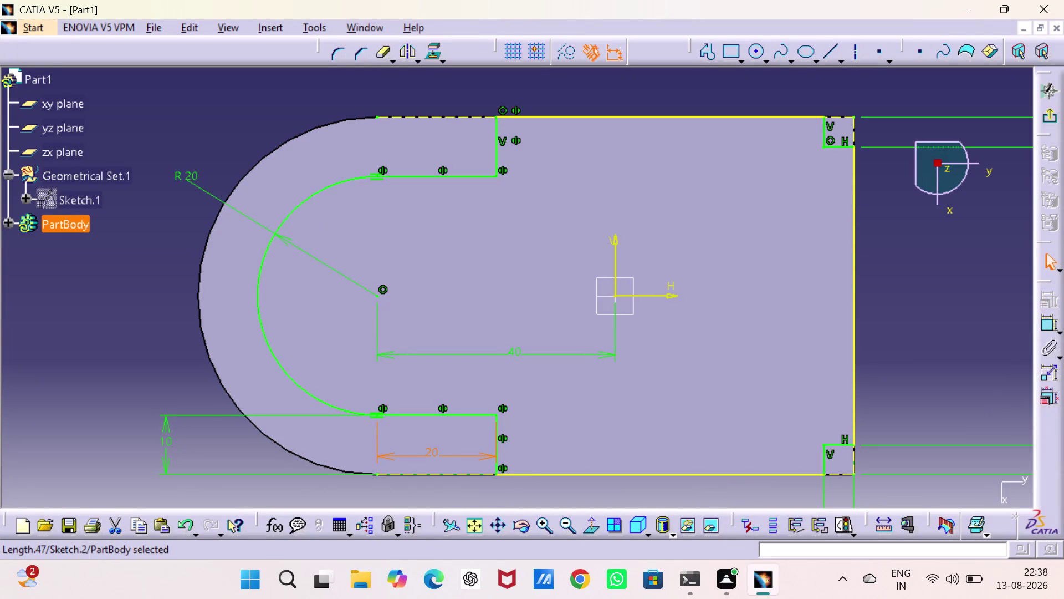
Cancel the unfinished sketch dimension and exit the Sketcher.
click(1051, 322)
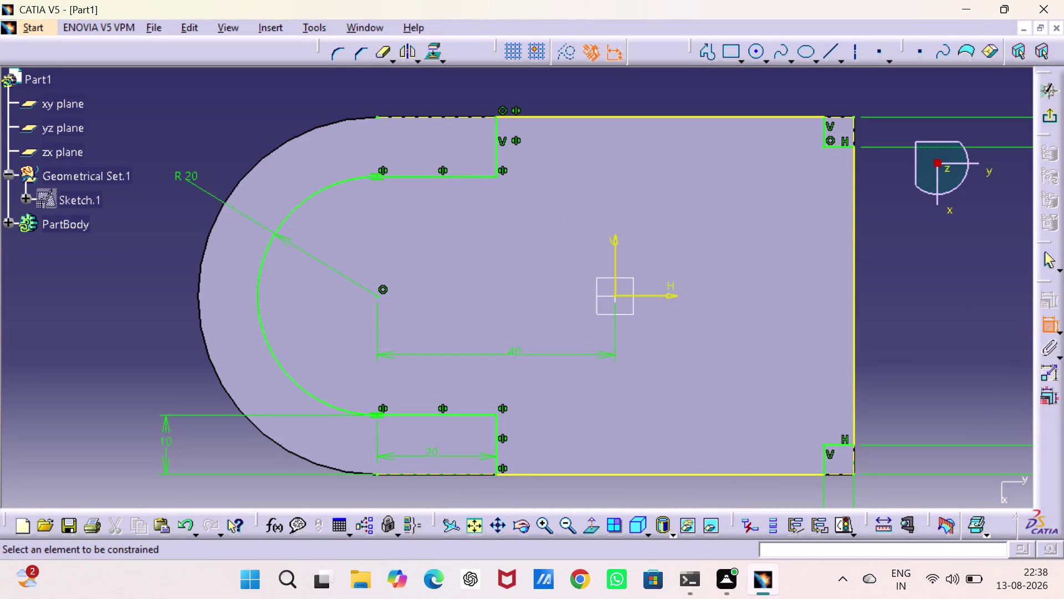
click(457, 176)
key(Escape)
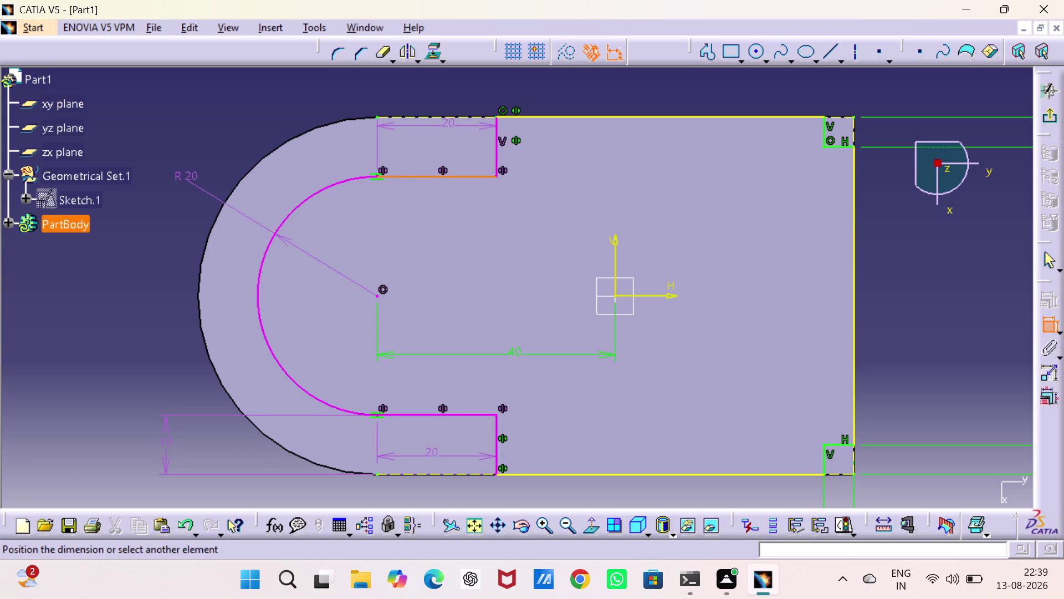
key(Escape)
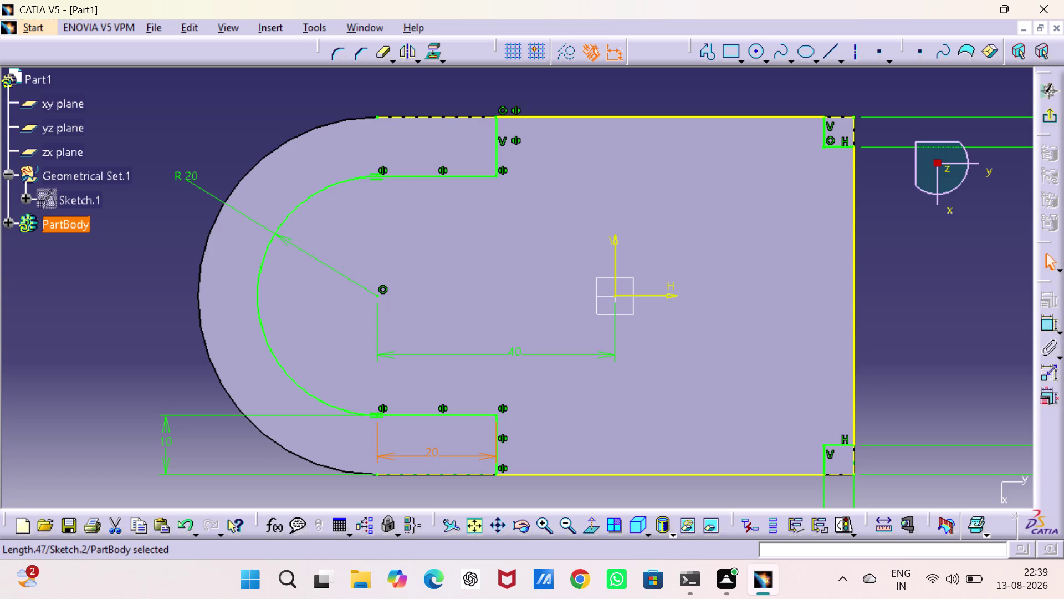
click(1053, 118)
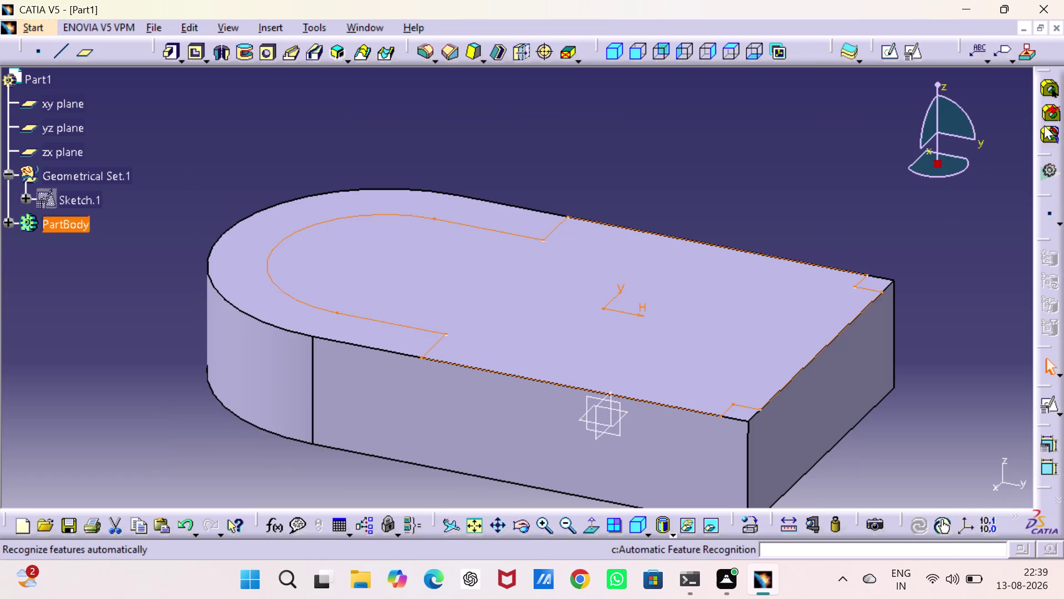
Pad Sketch.2 to a length of 25 mm.
click(166, 54)
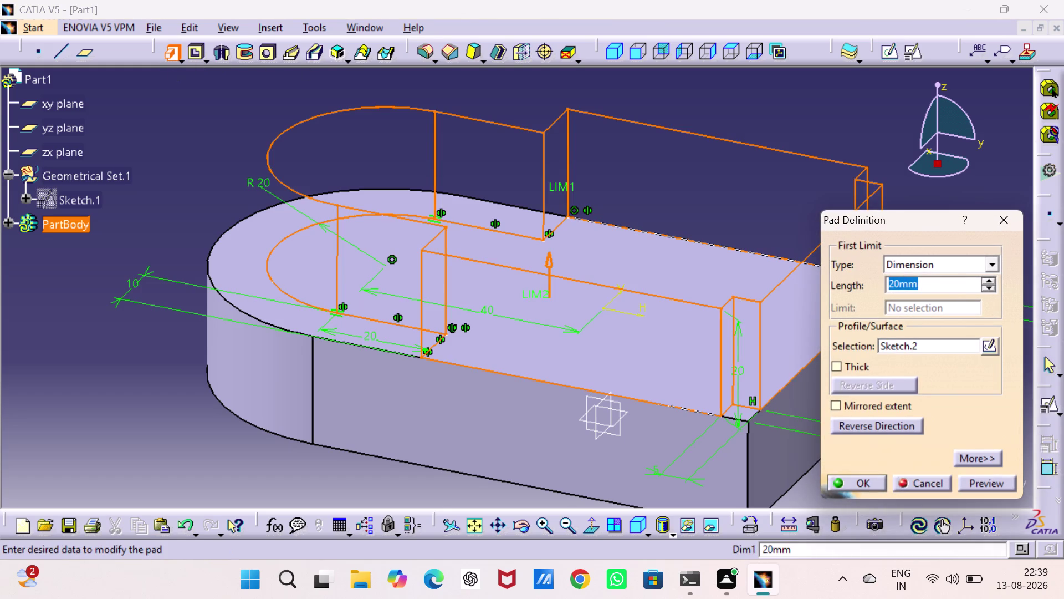
triple_click(989, 281)
double_click(989, 281)
double_click(989, 281)
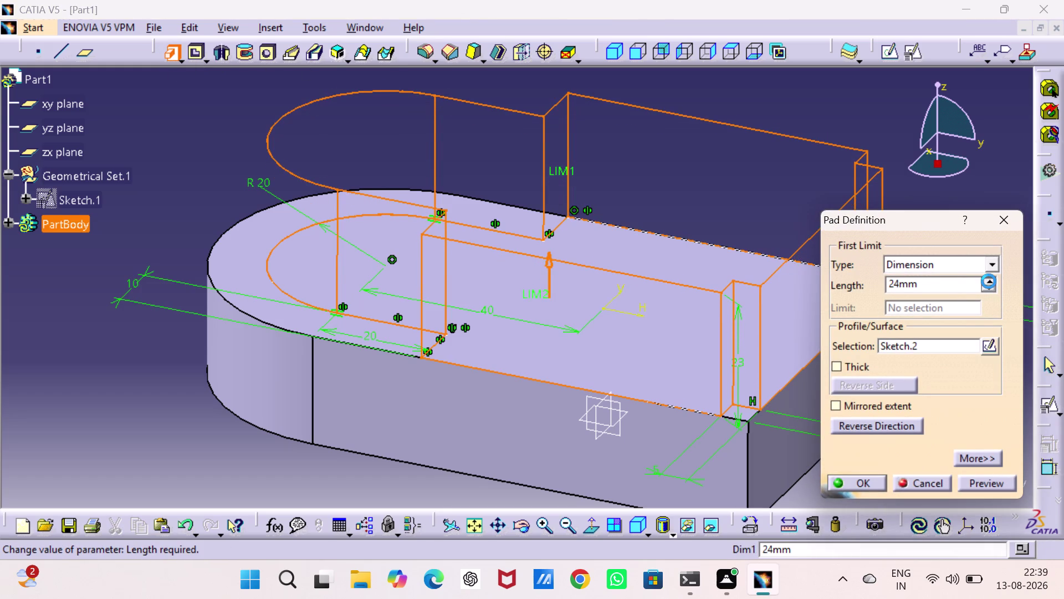
click(988, 281)
click(989, 281)
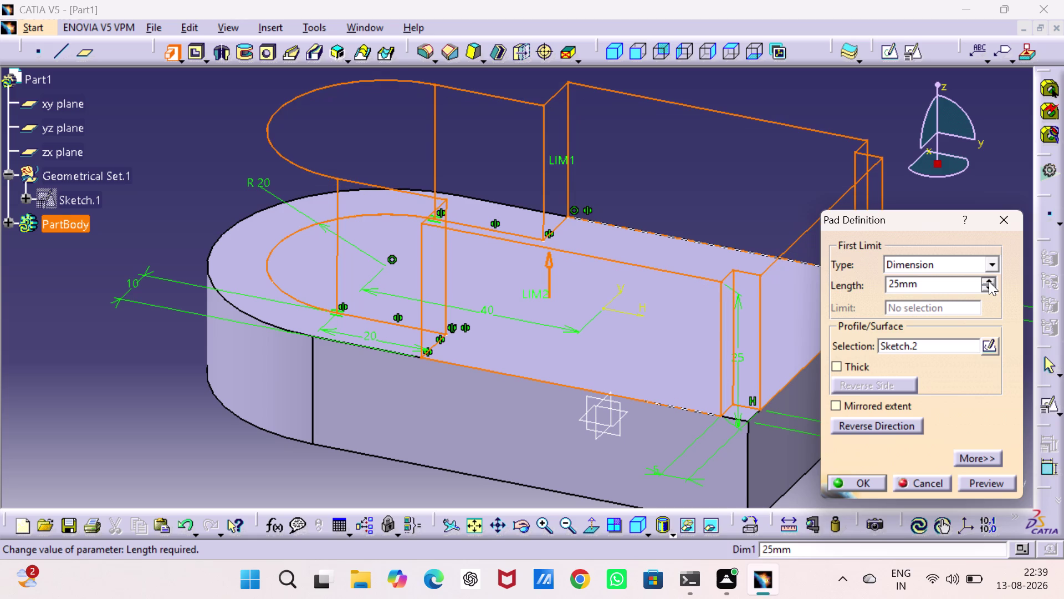
click(871, 481)
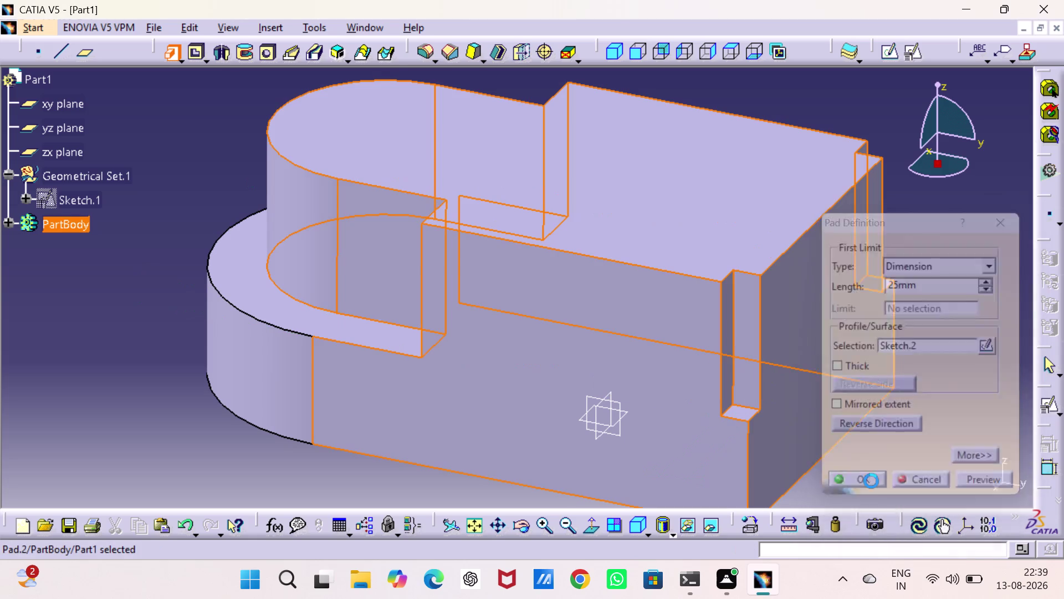
click(952, 258)
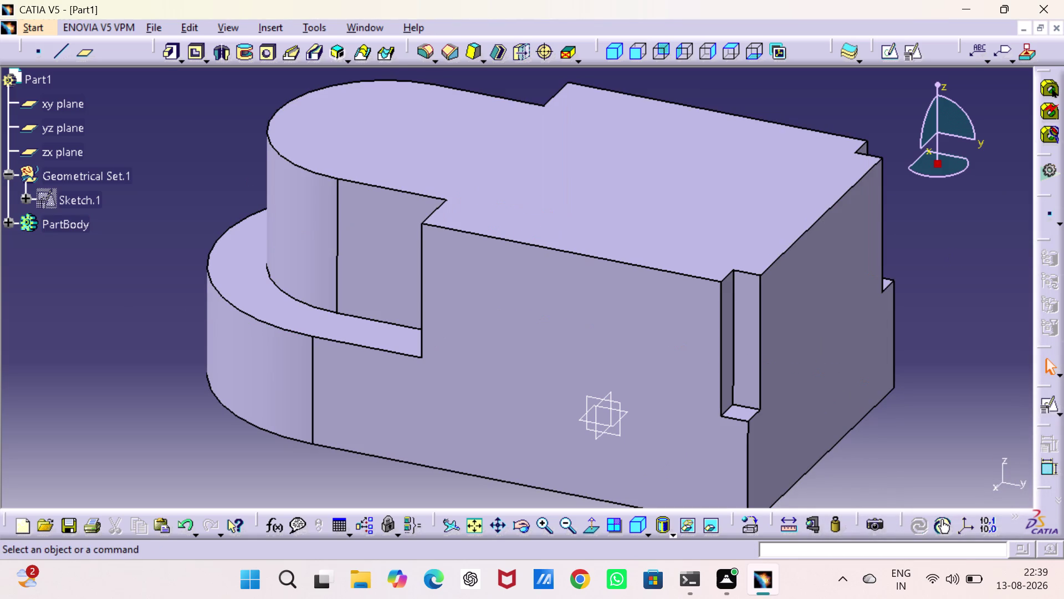
click(760, 202)
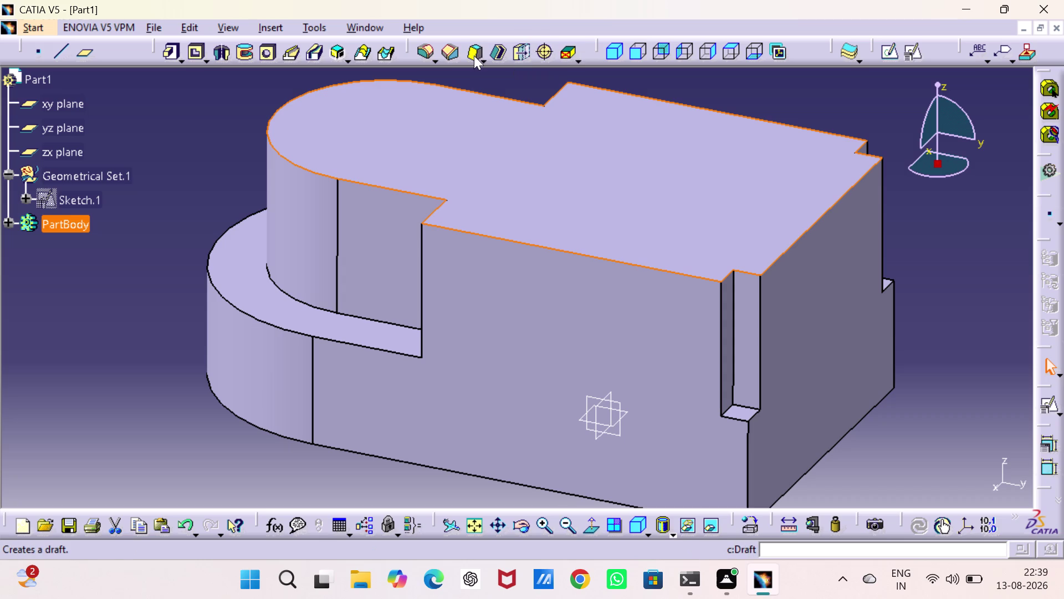
Start a positioned sketch on the step's top face with Reverse V and Swap ticked.
click(908, 52)
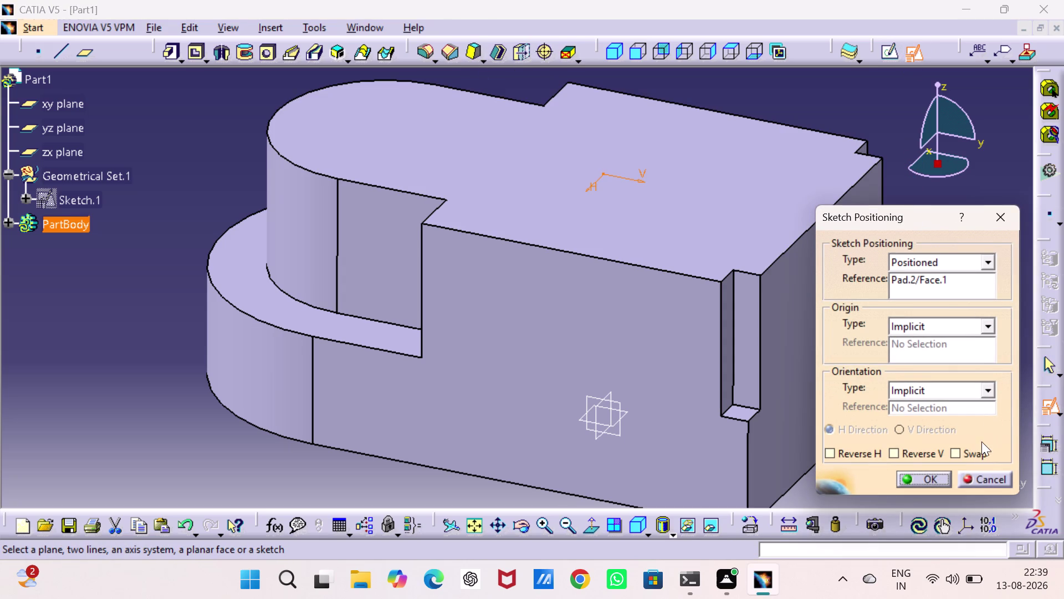
click(972, 450)
click(888, 452)
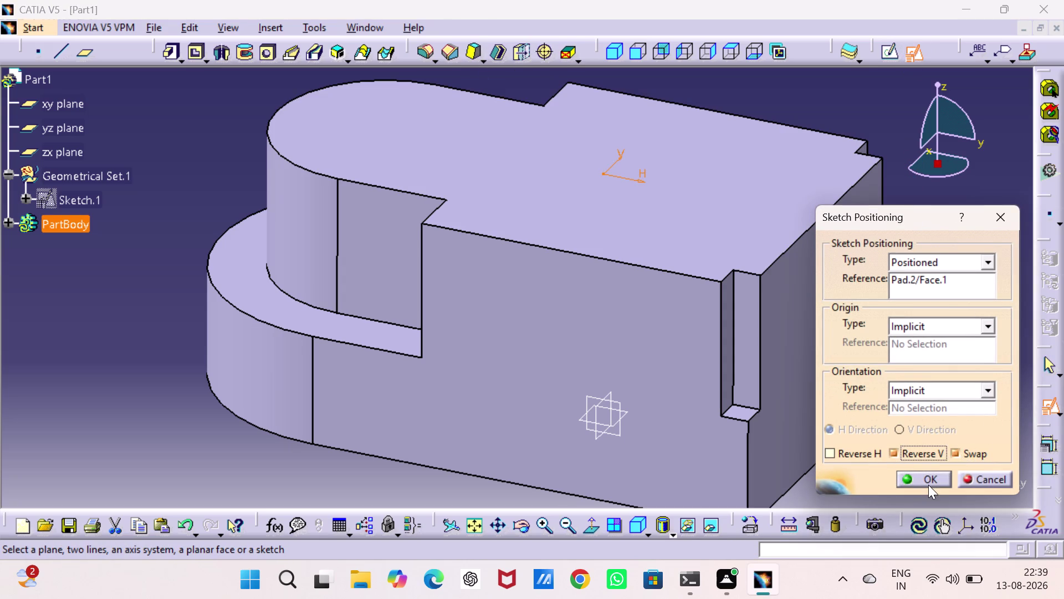
click(928, 482)
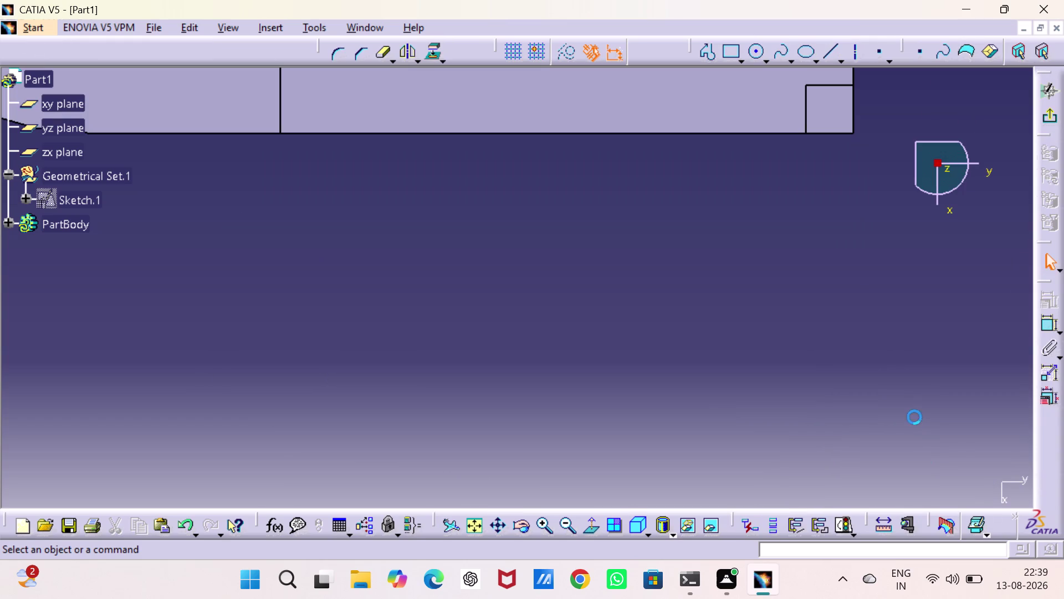
Pan and zoom out until the whole face outline is framed.
middle_drag(649, 275, 698, 462)
middle_drag(623, 309, 623, 381)
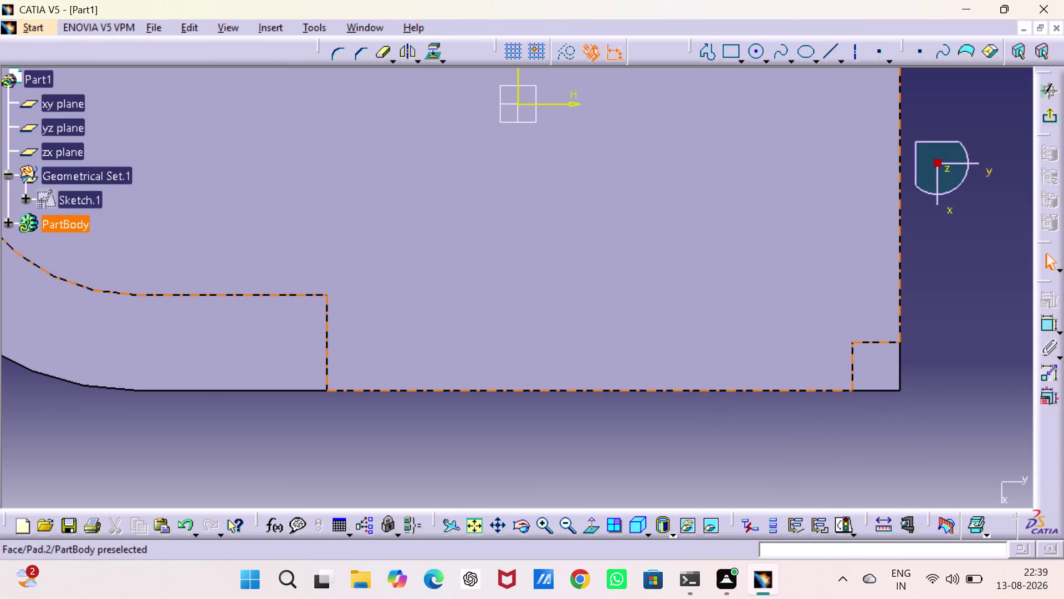
click(570, 525)
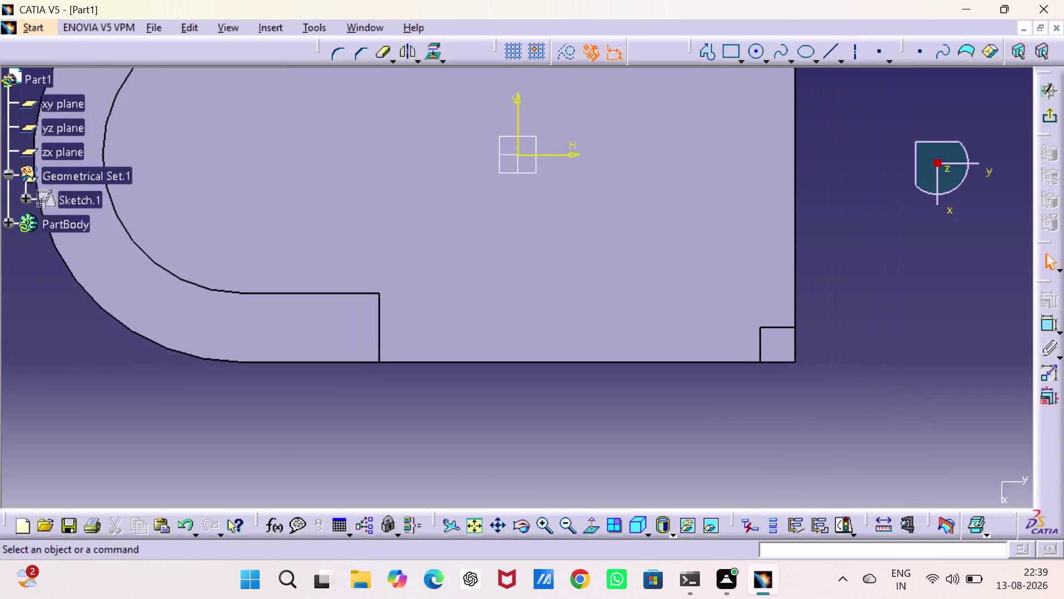
middle_drag(621, 263, 630, 388)
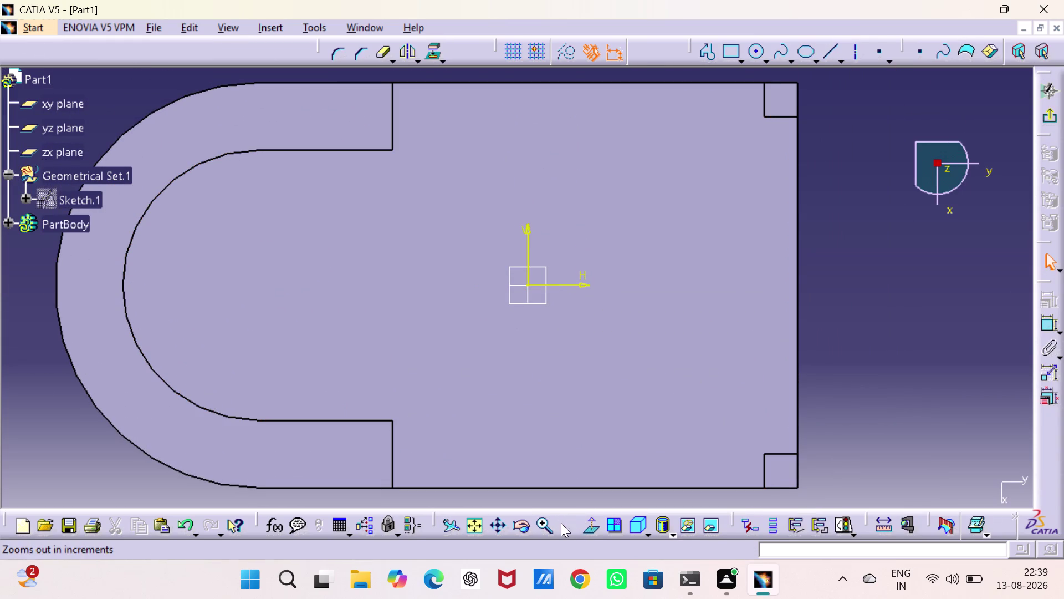
click(561, 523)
click(838, 287)
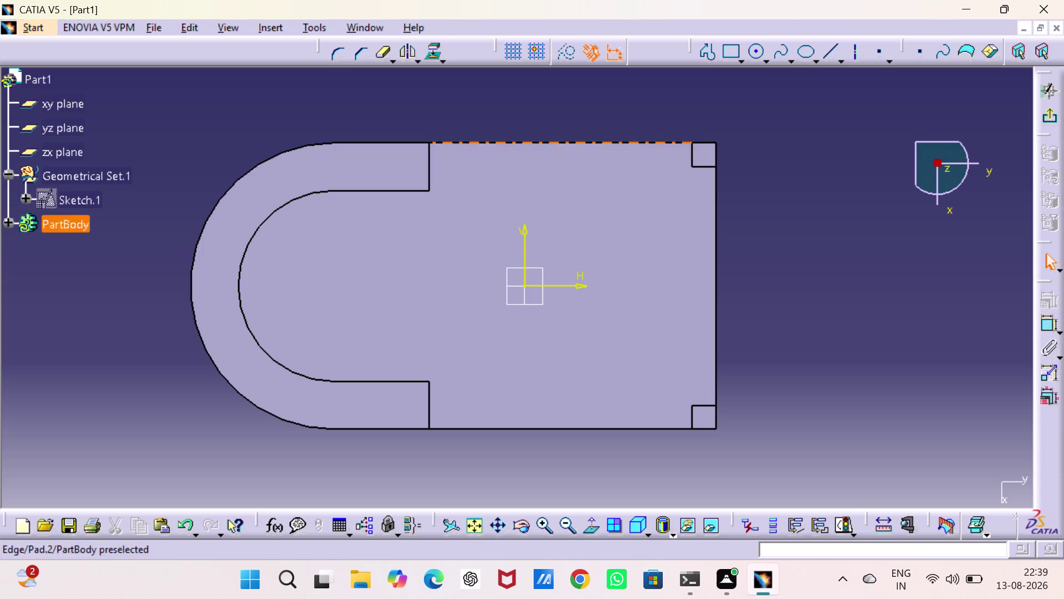
click(754, 47)
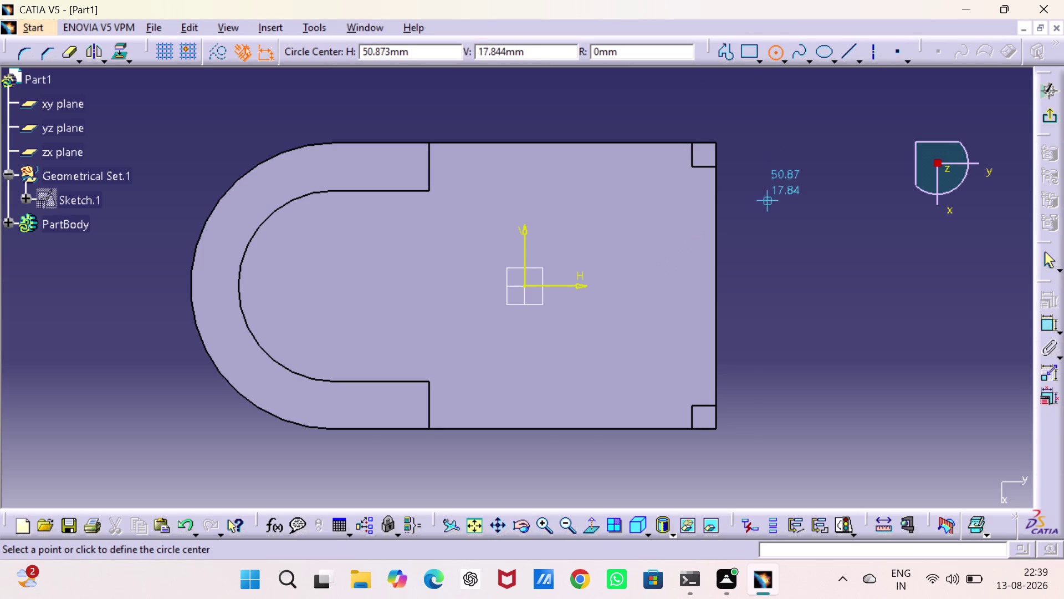
Draw one circle near the right end and another inside the U-shaped region.
click(643, 214)
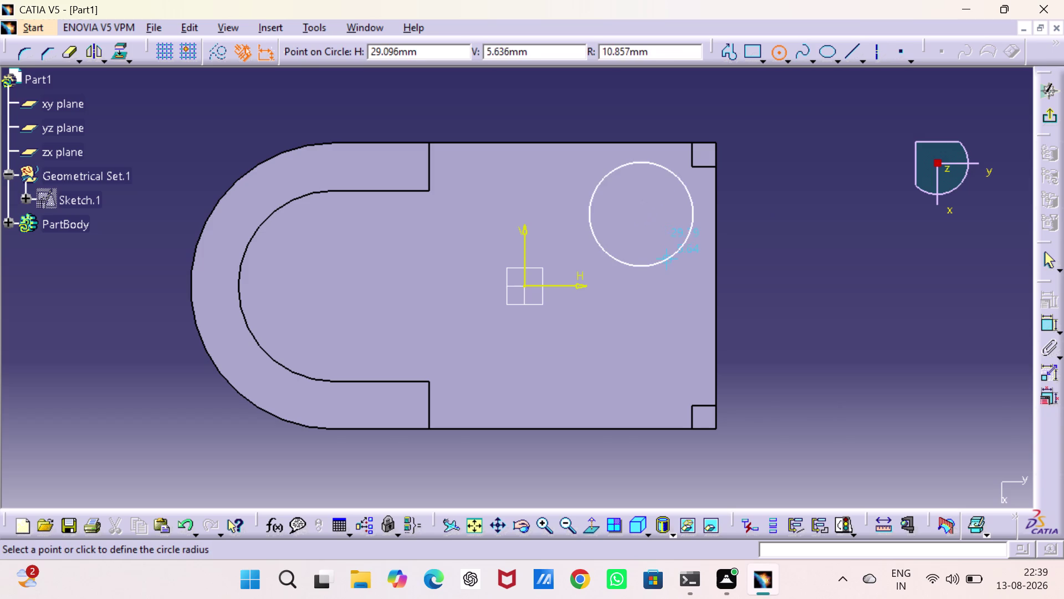
click(656, 244)
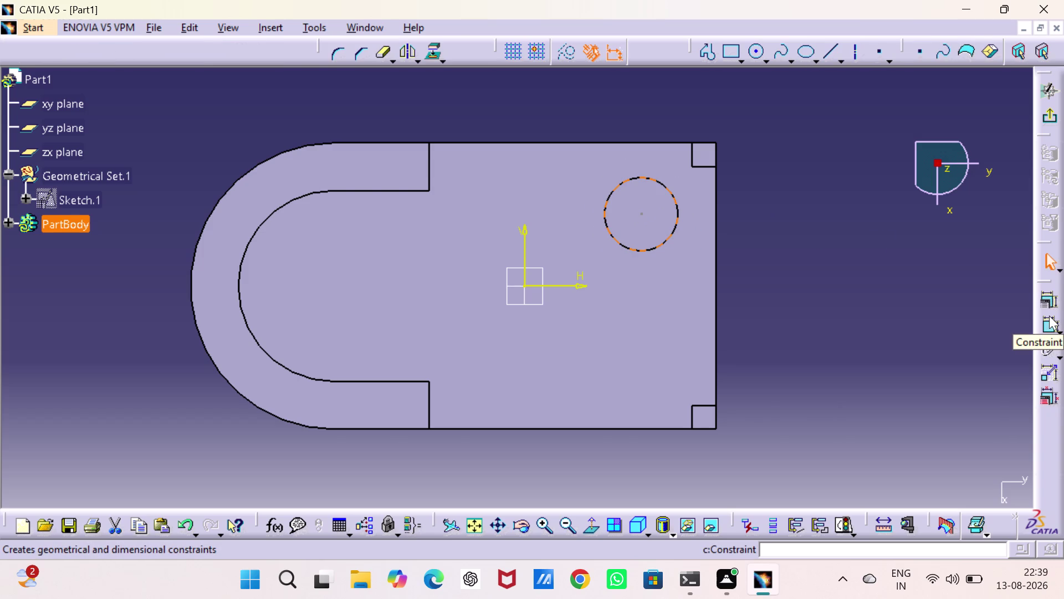
click(756, 51)
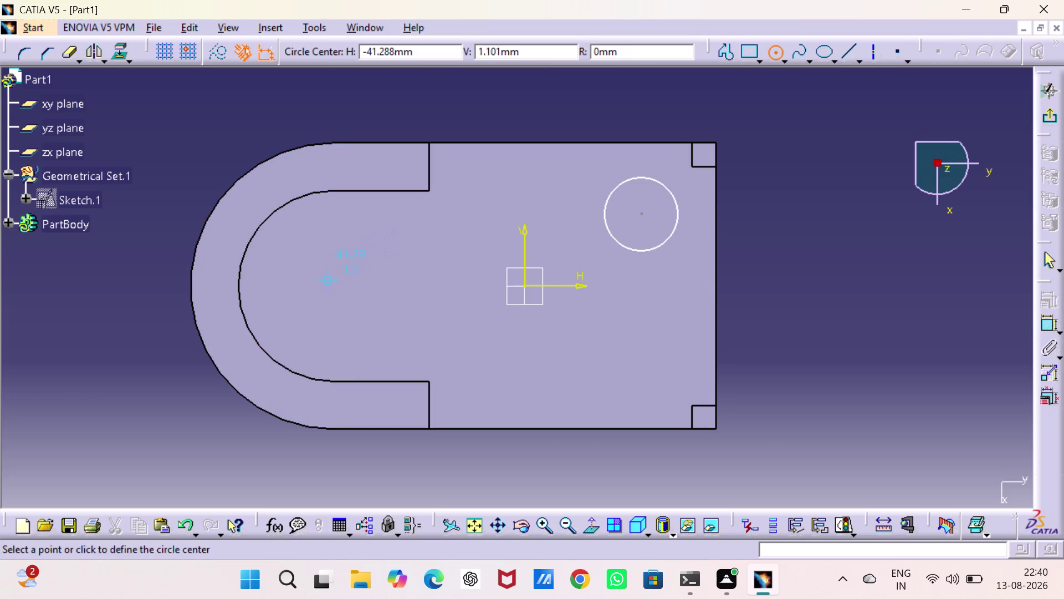
click(331, 286)
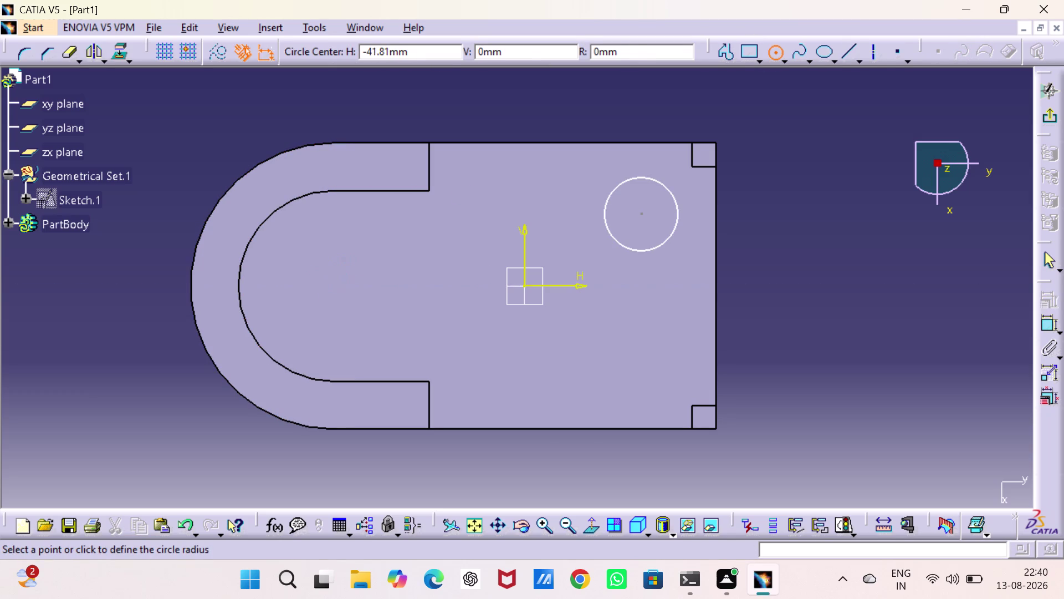
click(348, 328)
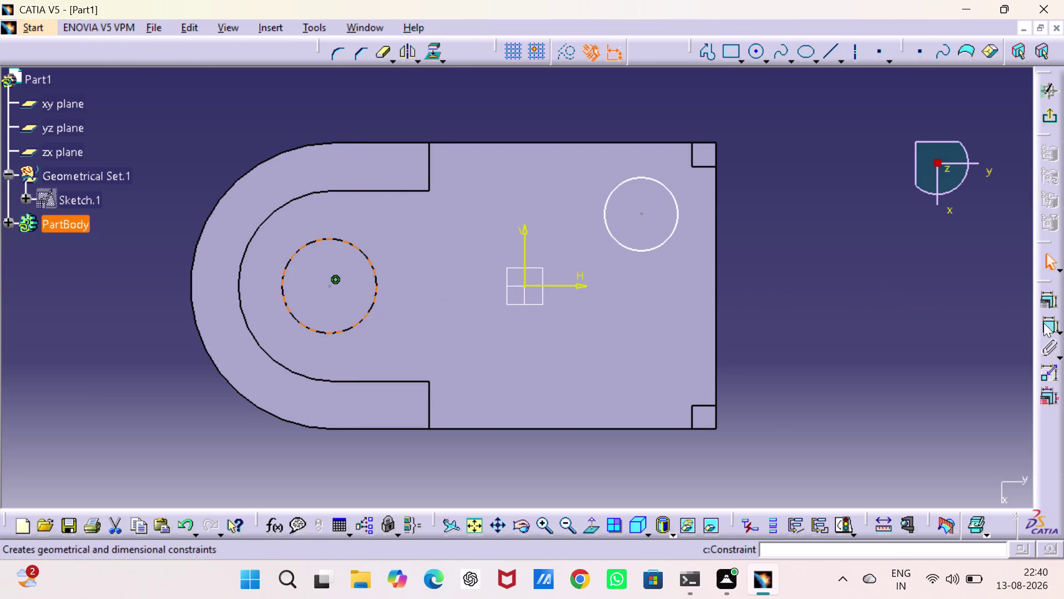
Give the circle in the curved region a 20 mm diameter dimension.
double_click(1044, 323)
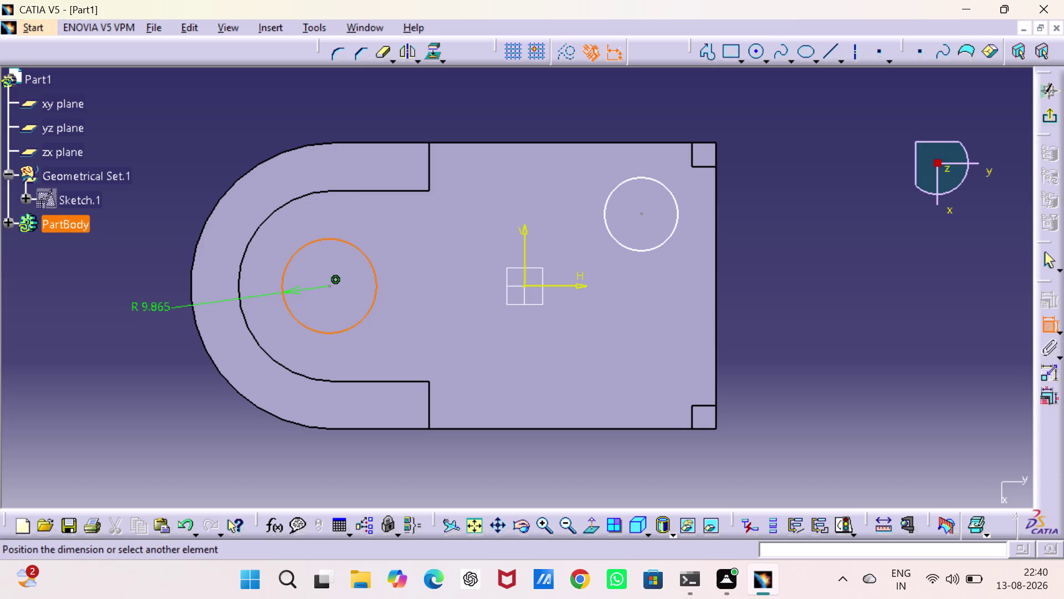
click(148, 309)
double_click(147, 305)
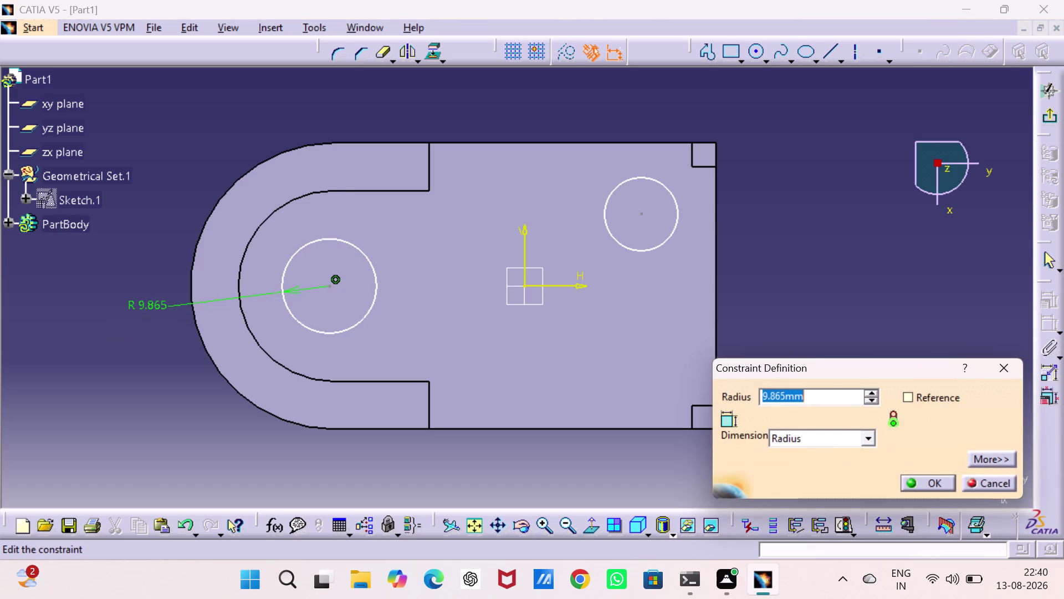
click(871, 431)
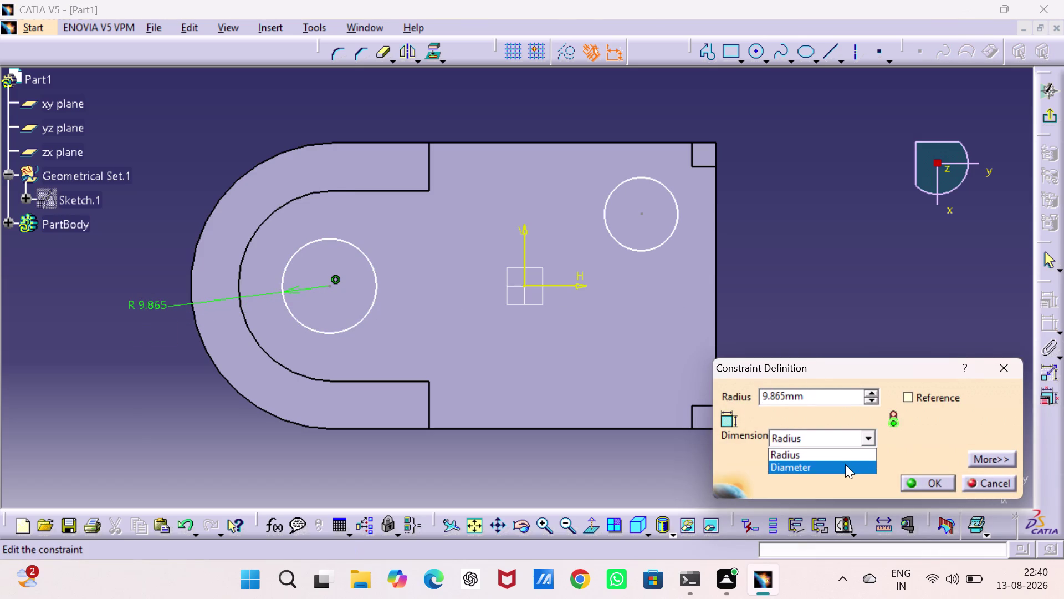
click(846, 464)
double_click(821, 394)
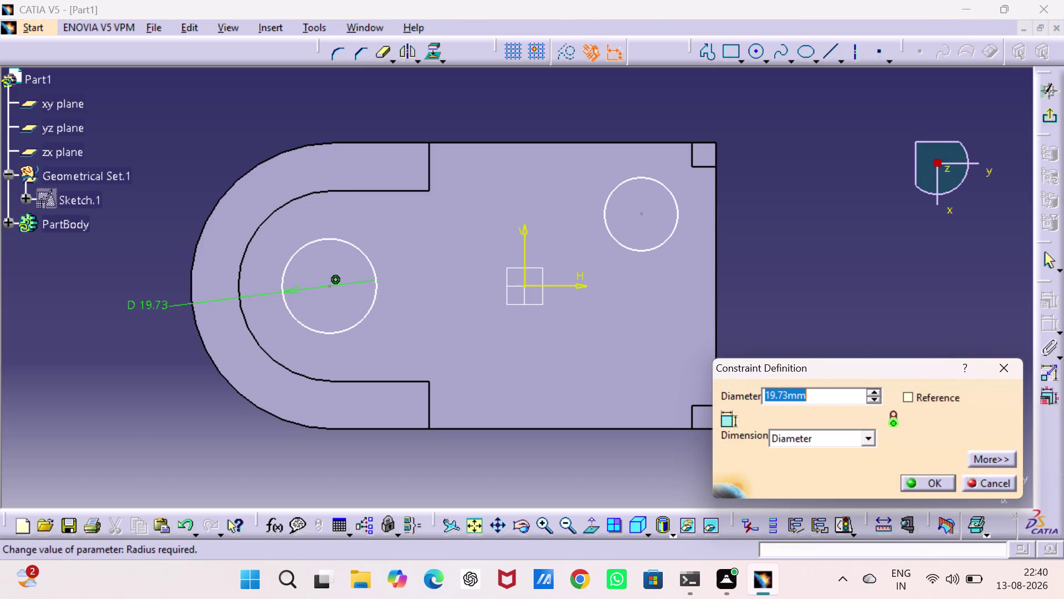
text(20)
key(Return)
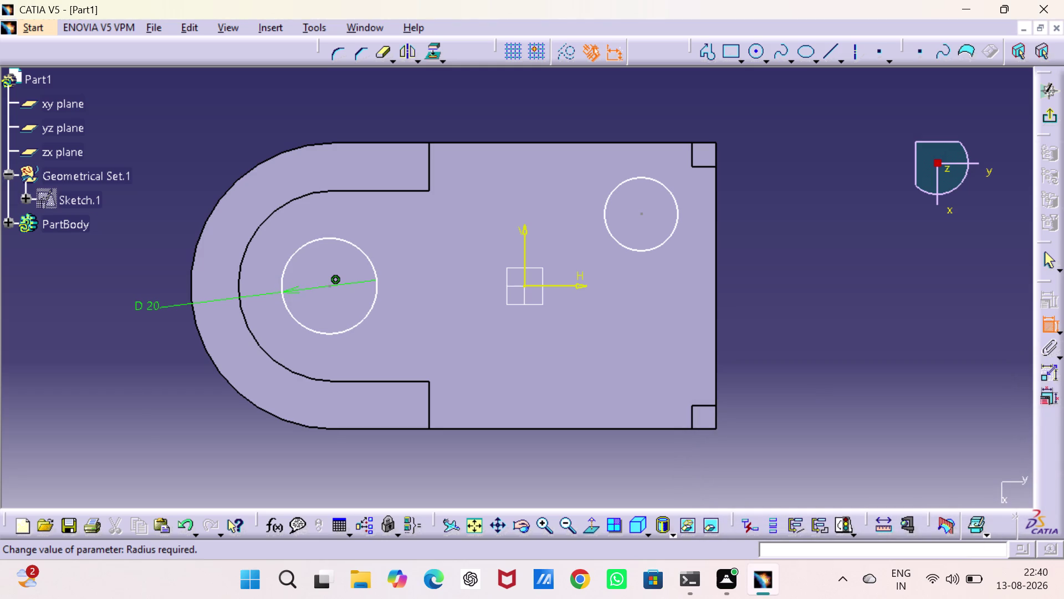
Set the right circle's diameter to 10 mm.
click(658, 247)
click(783, 194)
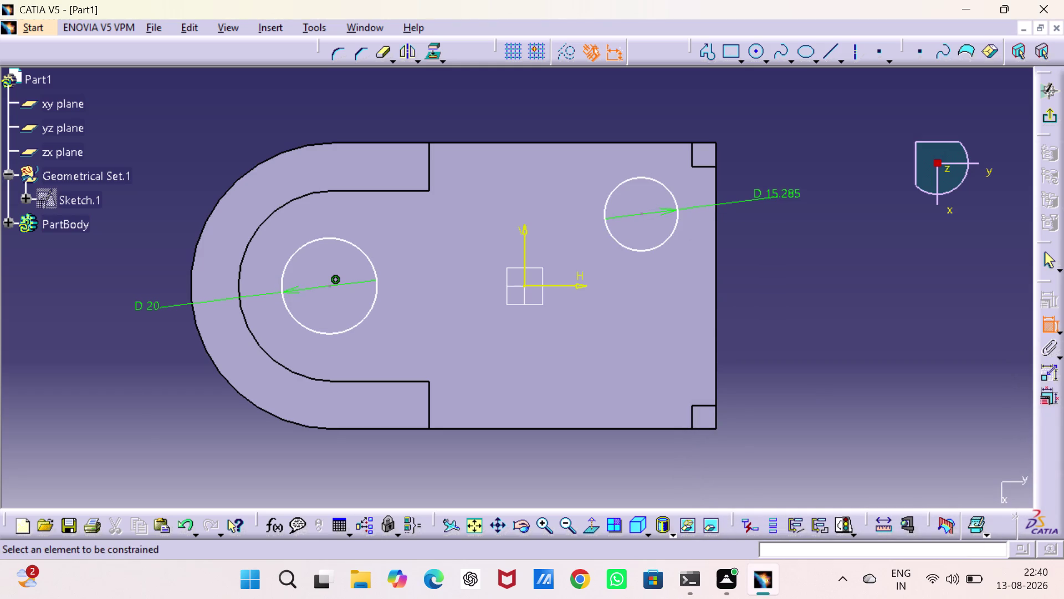
double_click(785, 191)
key(1)
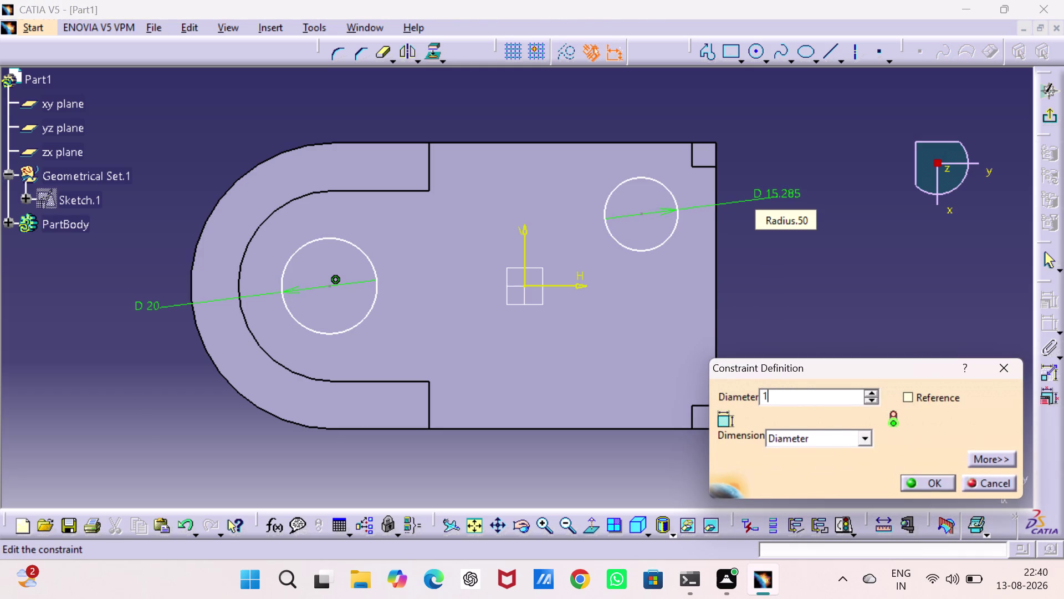
key(0)
key(Return)
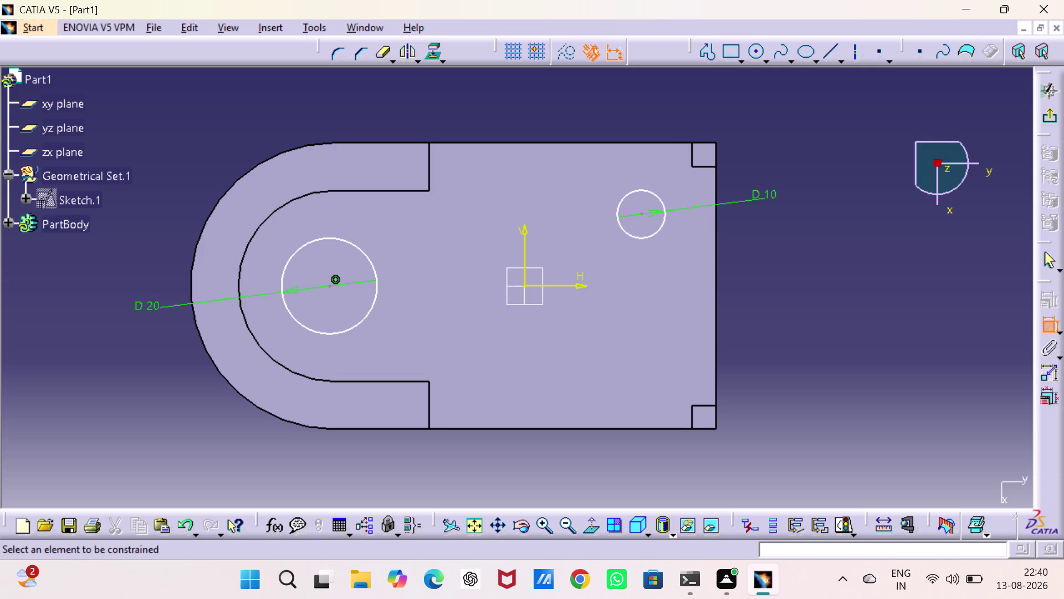
click(328, 285)
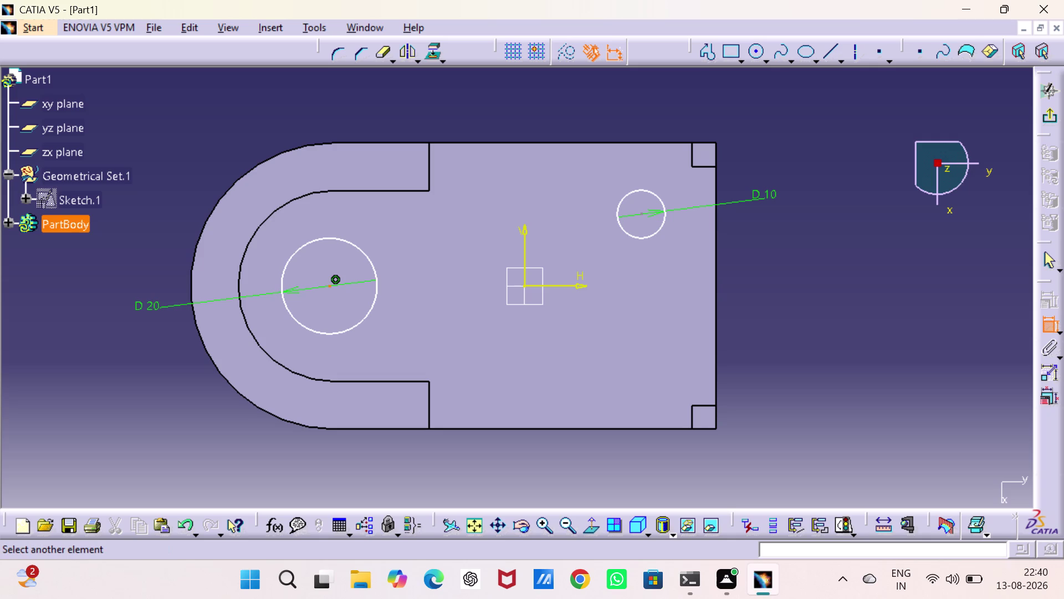
Dimension the large circle's centre 40 mm from the vertical axis.
click(524, 286)
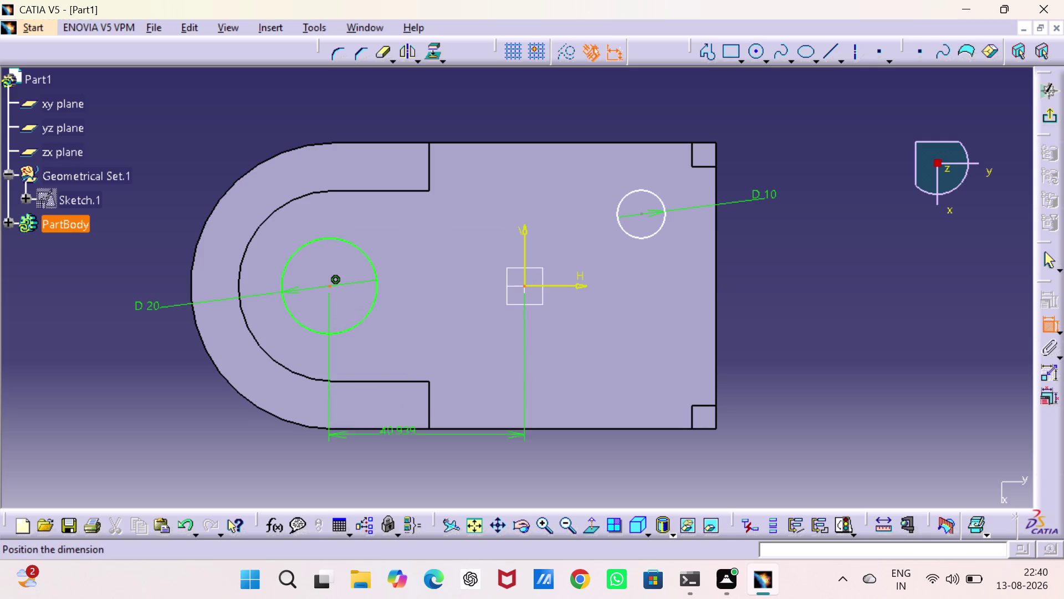
click(402, 450)
double_click(402, 450)
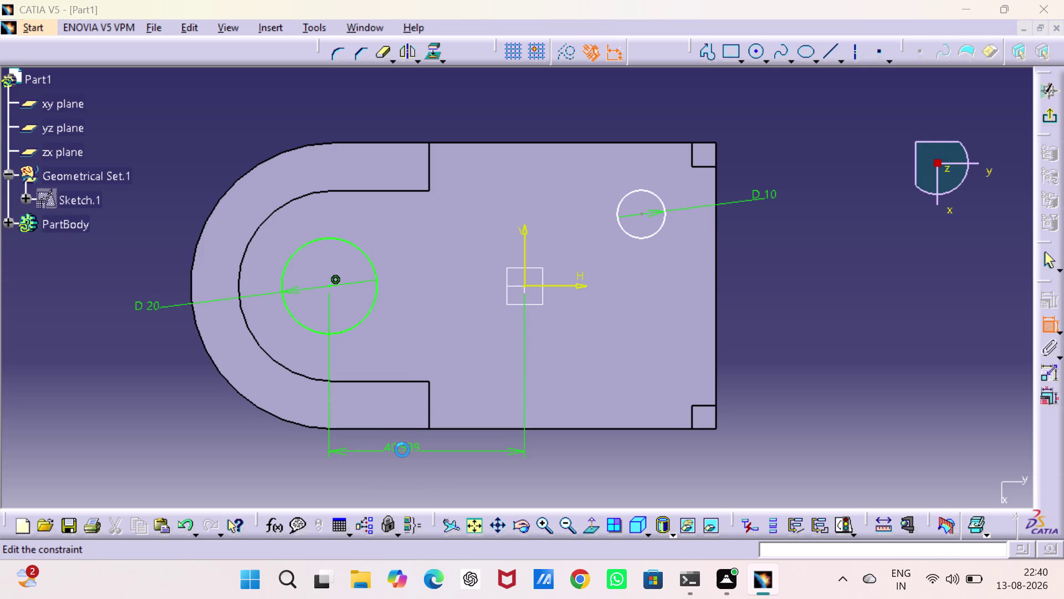
key(4)
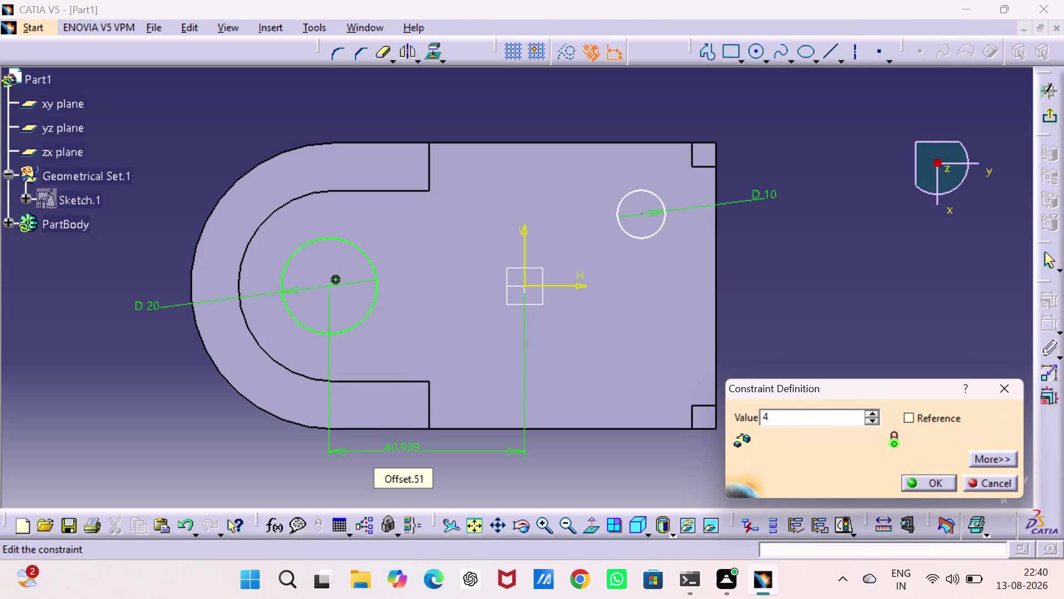
key(0)
key(Return)
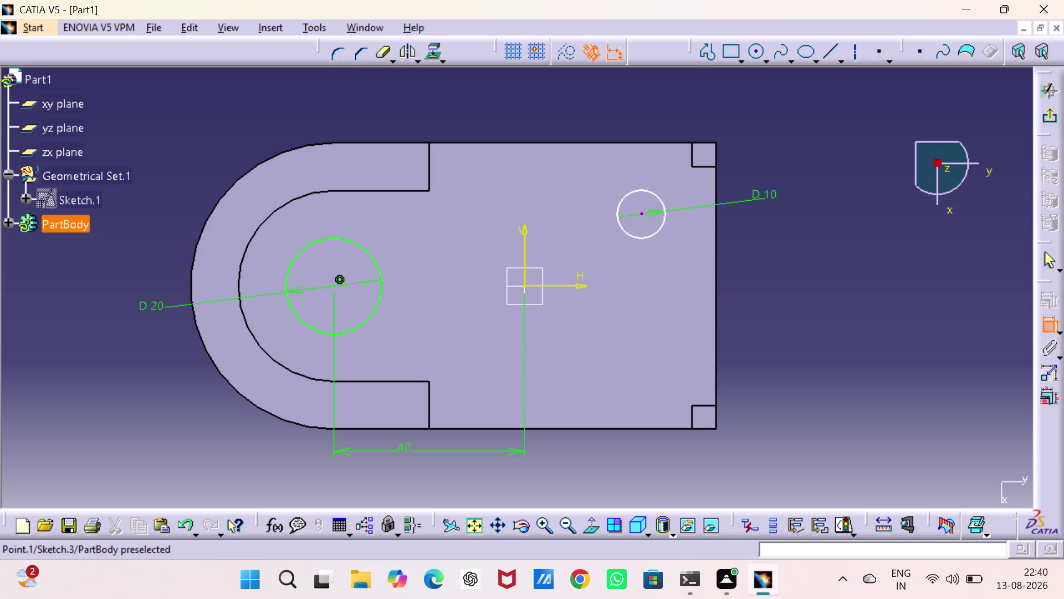
Place the small circle 20 mm from the top edge.
click(643, 213)
click(647, 145)
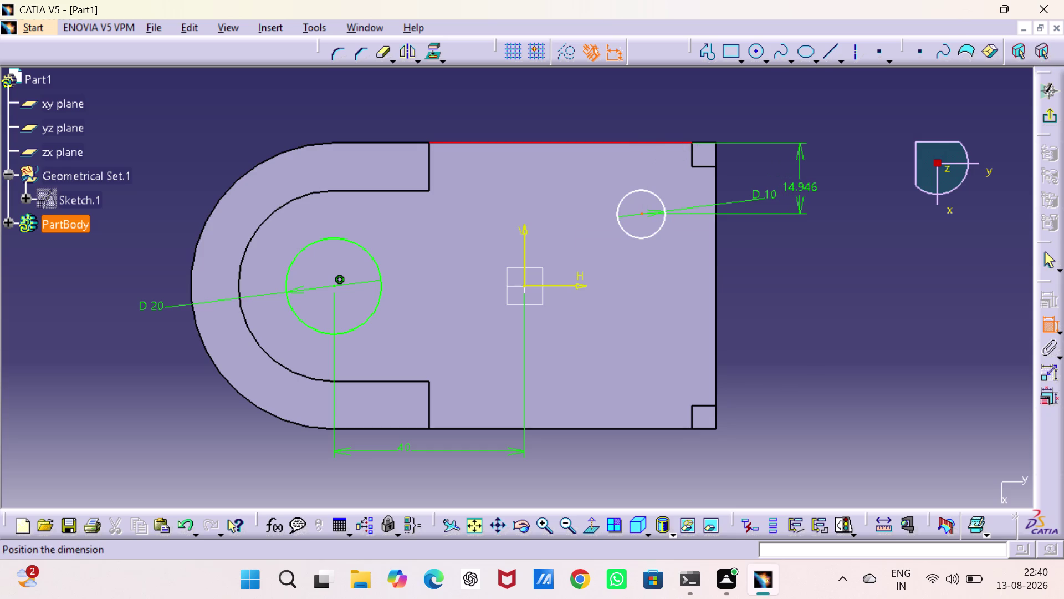
click(799, 190)
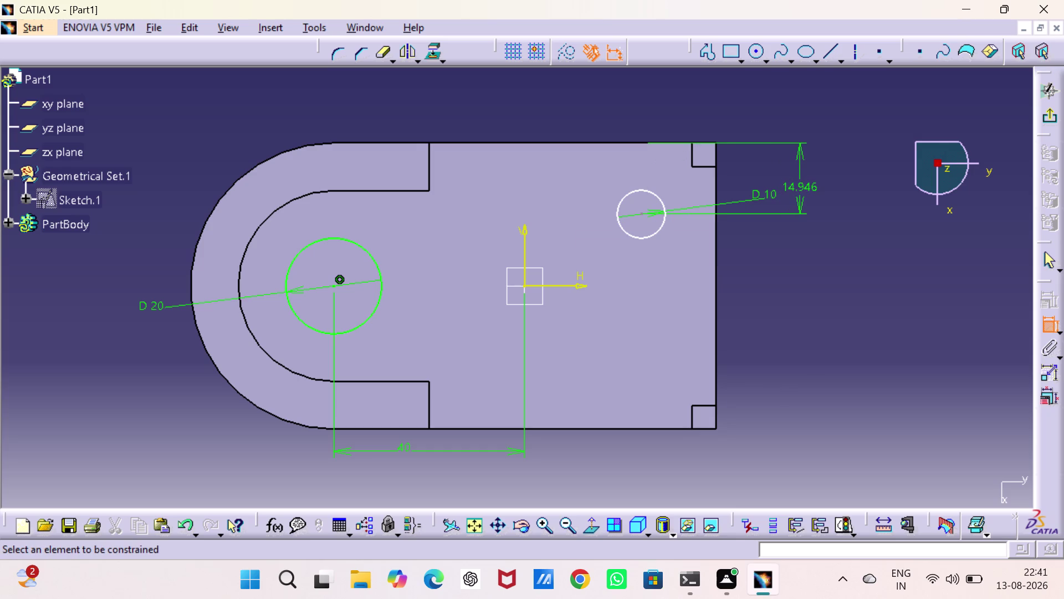
double_click(800, 189)
text(2)
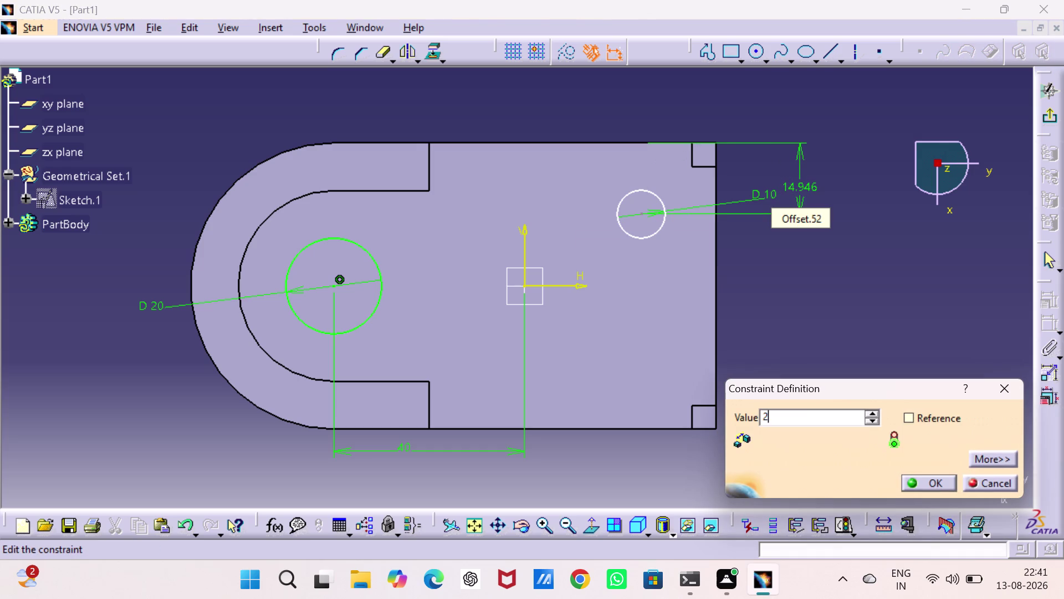
text(0)
key(Return)
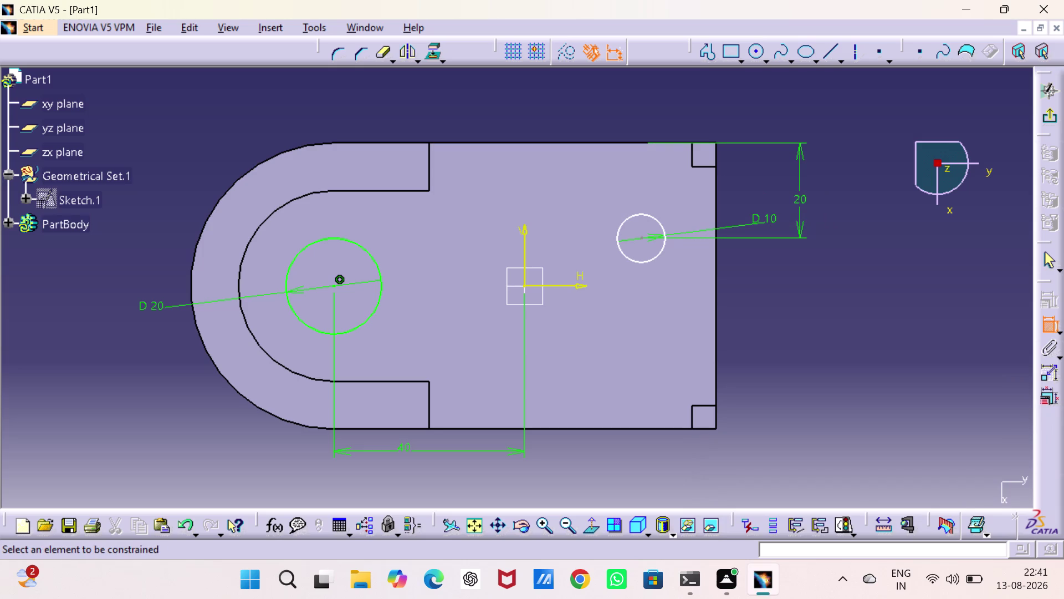
Place the small circle 20 mm from the right edge, undoing a mistyped entry.
click(643, 236)
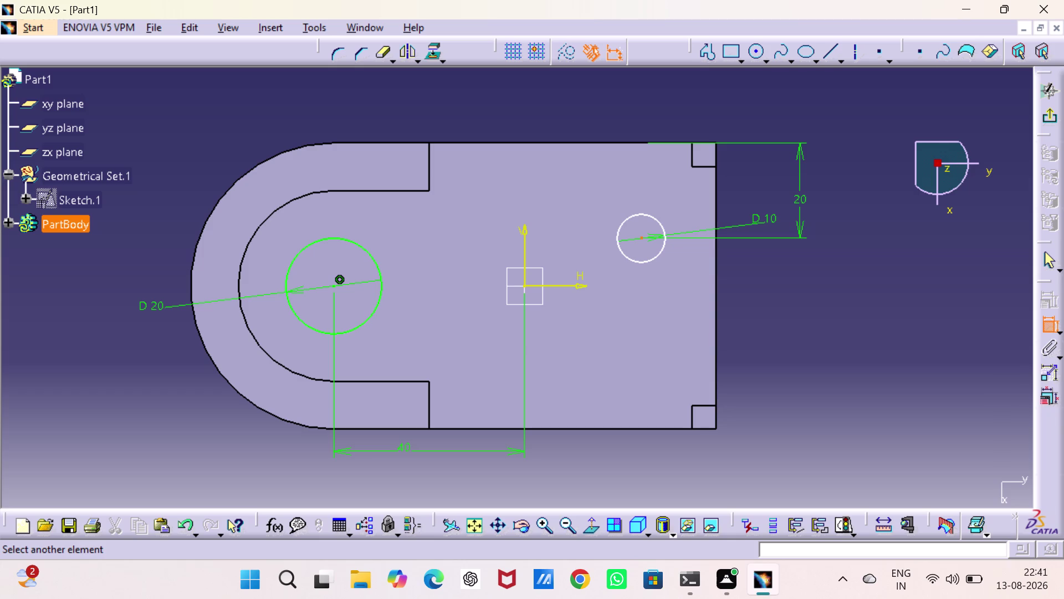
click(716, 248)
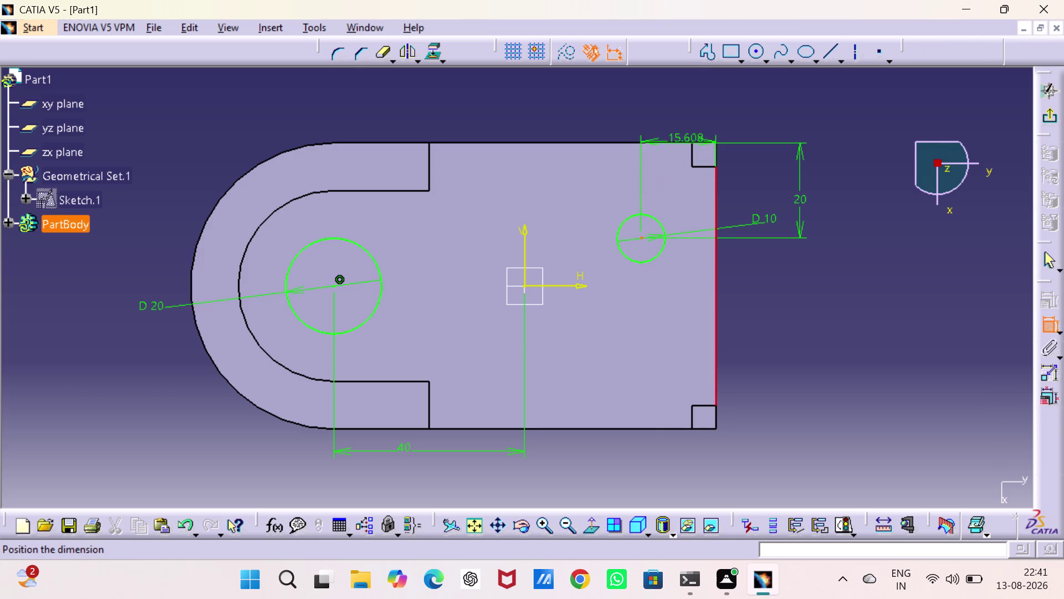
click(685, 119)
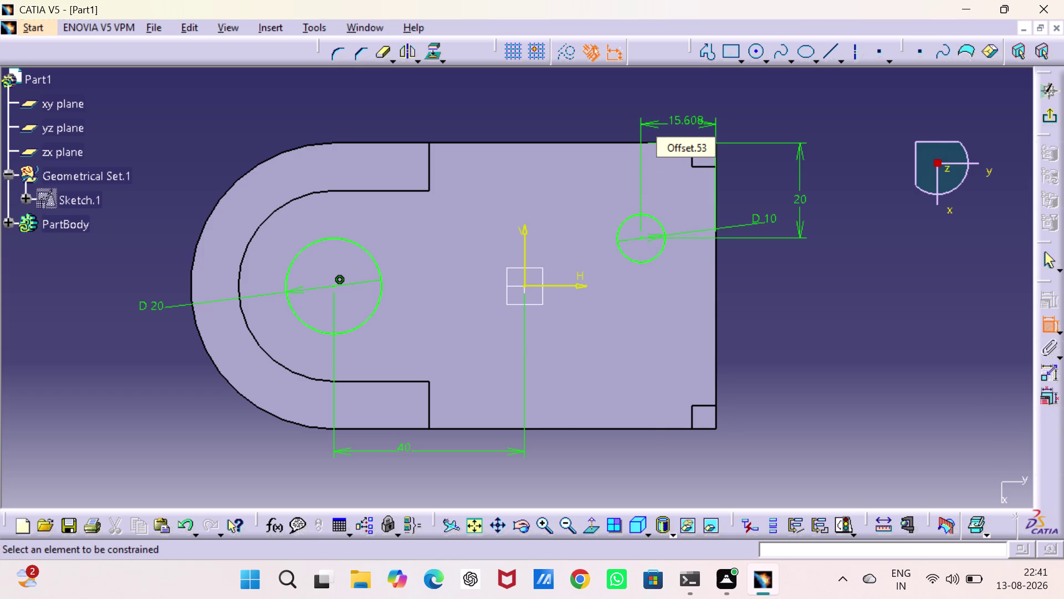
double_click(686, 118)
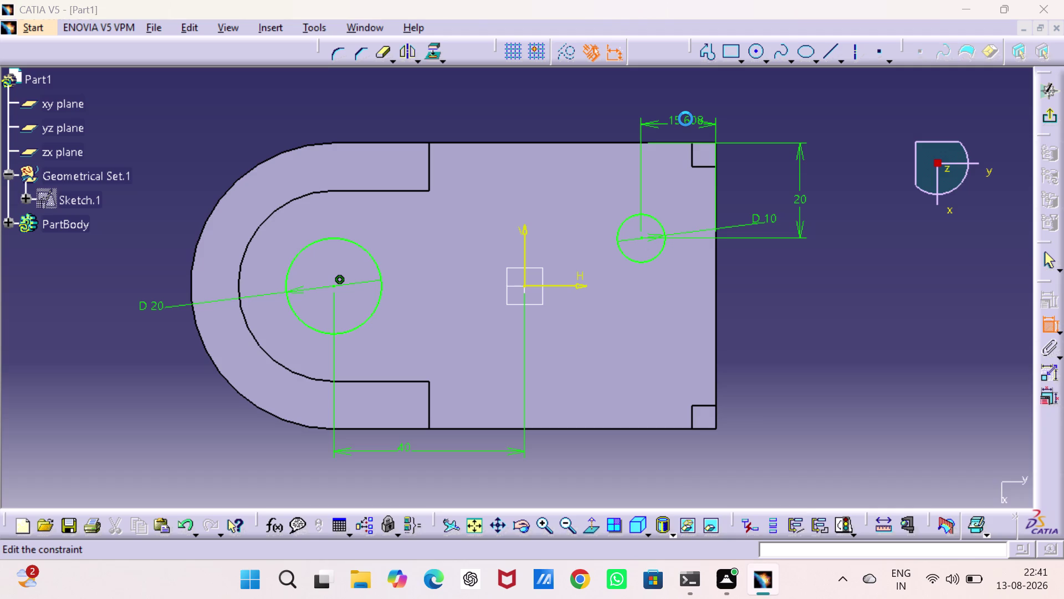
text(20')
key(Return)
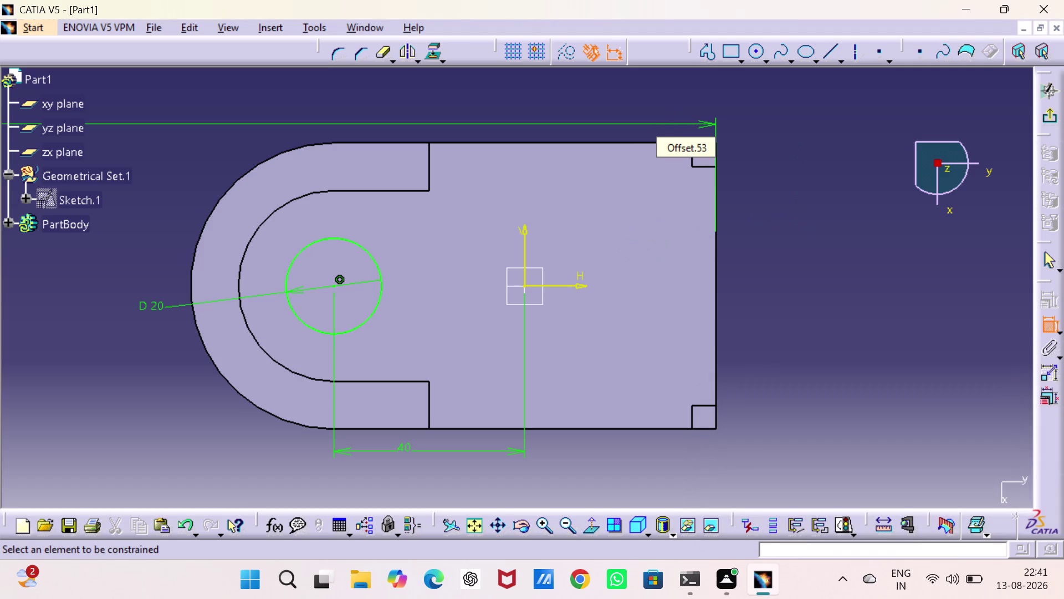
key(ctrl+z)
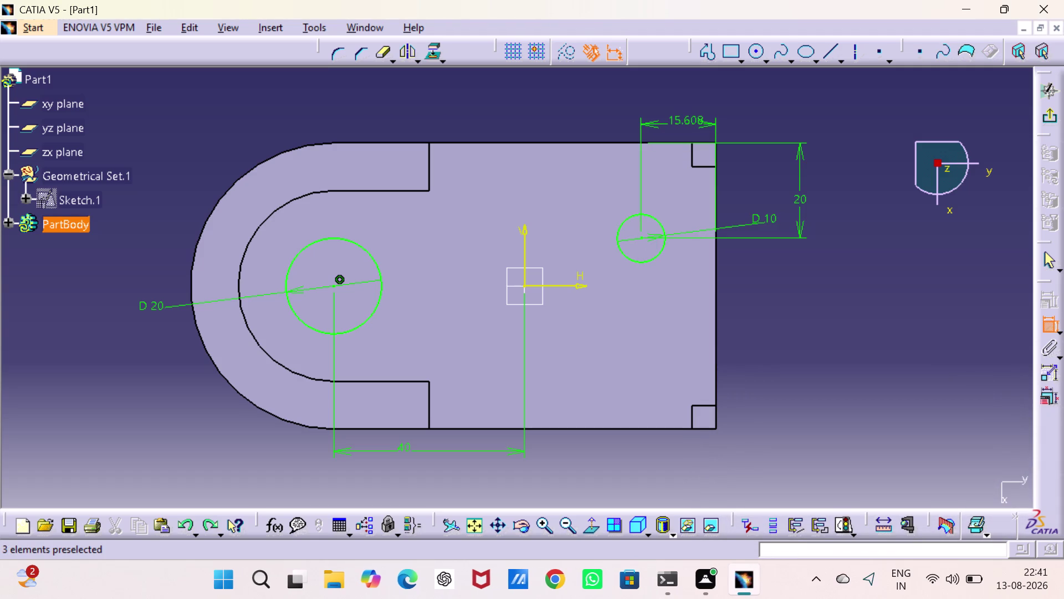
double_click(685, 119)
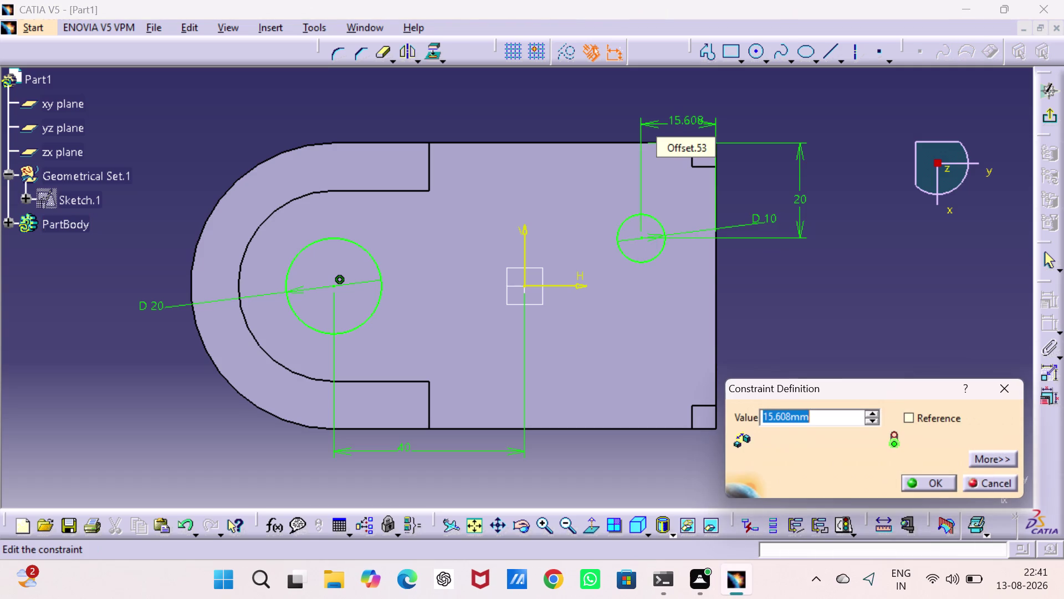
text(20)
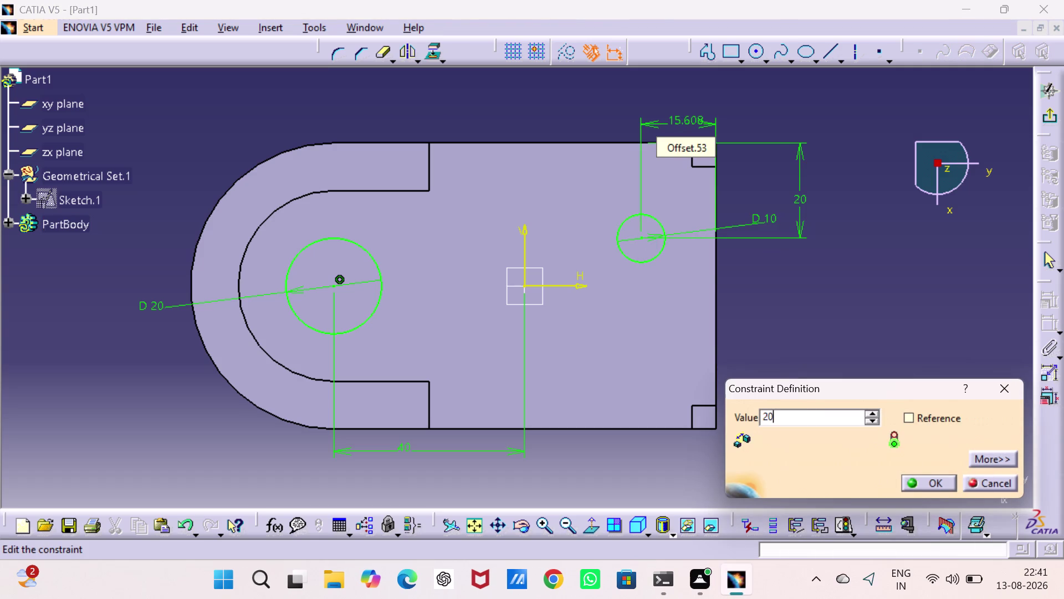
key(Return)
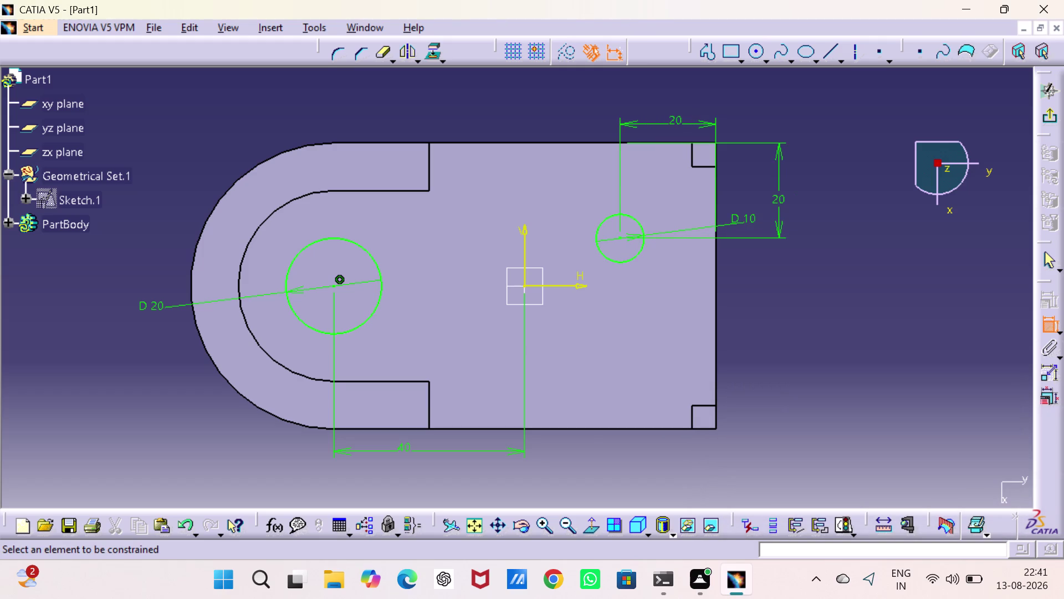
click(877, 294)
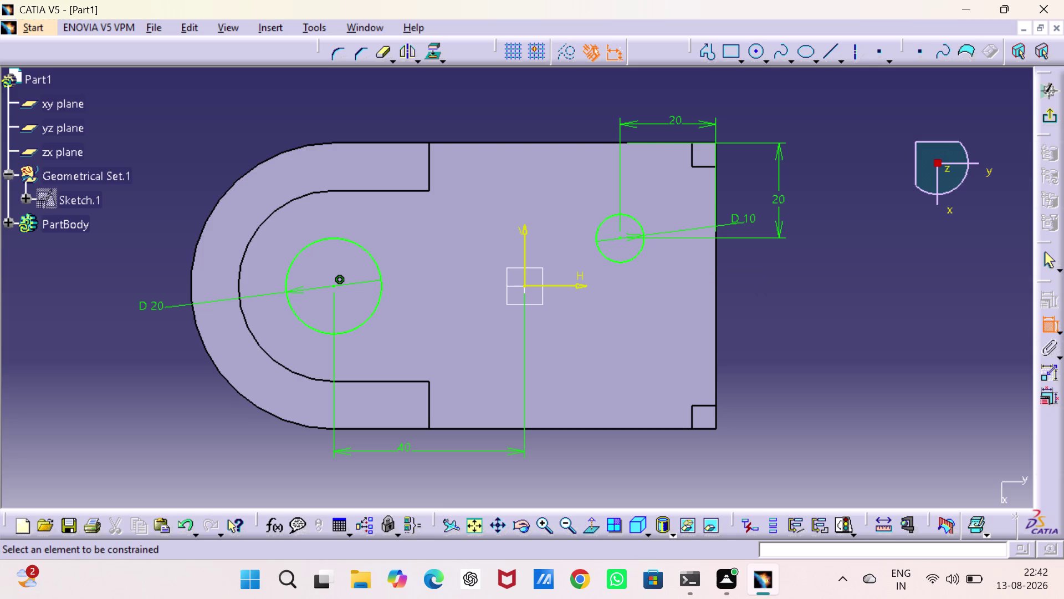
double_click(776, 204)
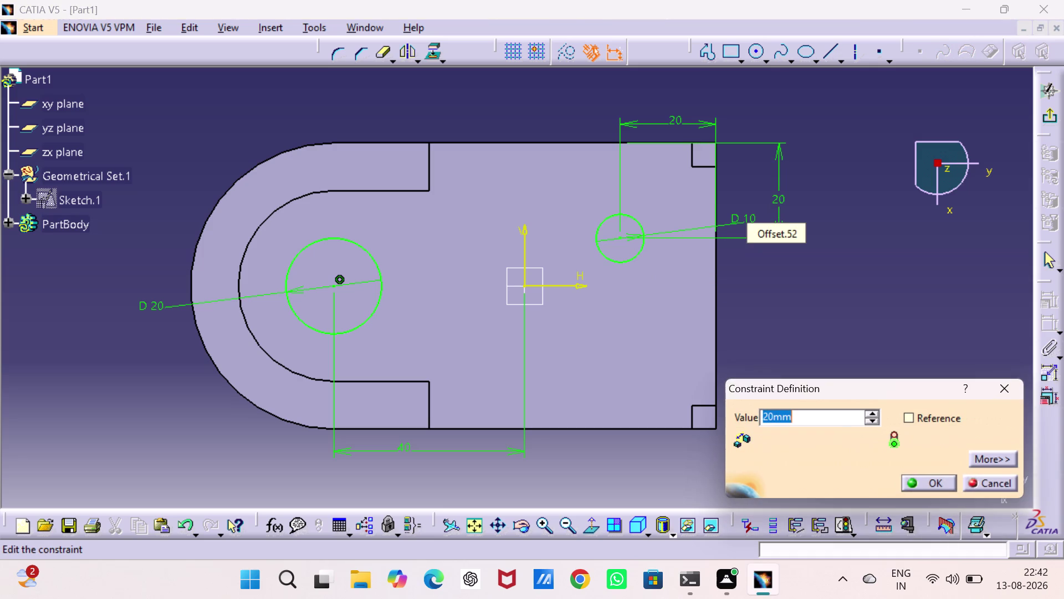
Change the small hole's top-edge and right-edge distances to 15 mm.
key(1)
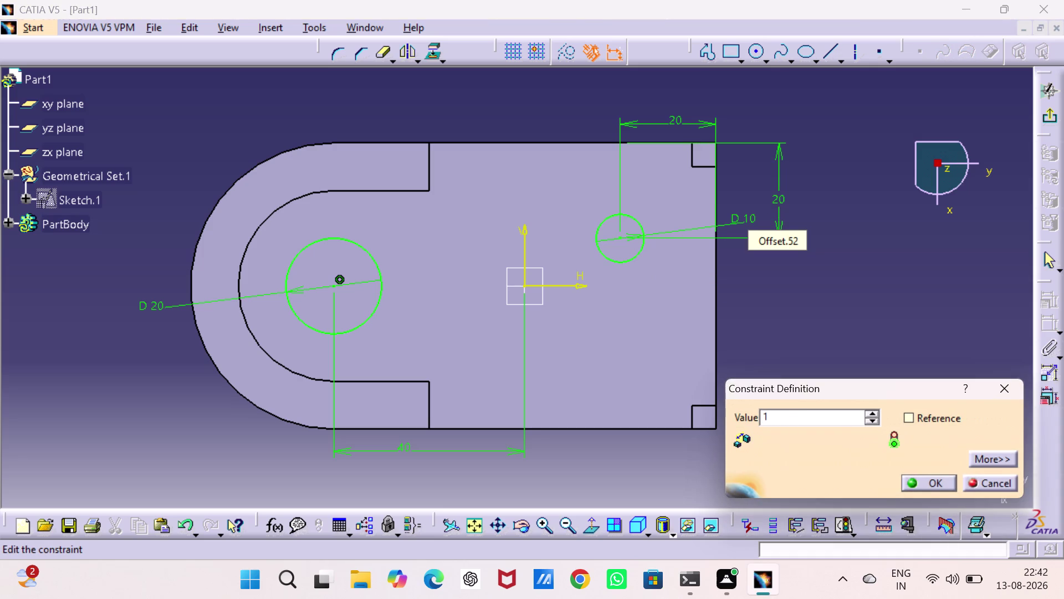
key(5)
key(Return)
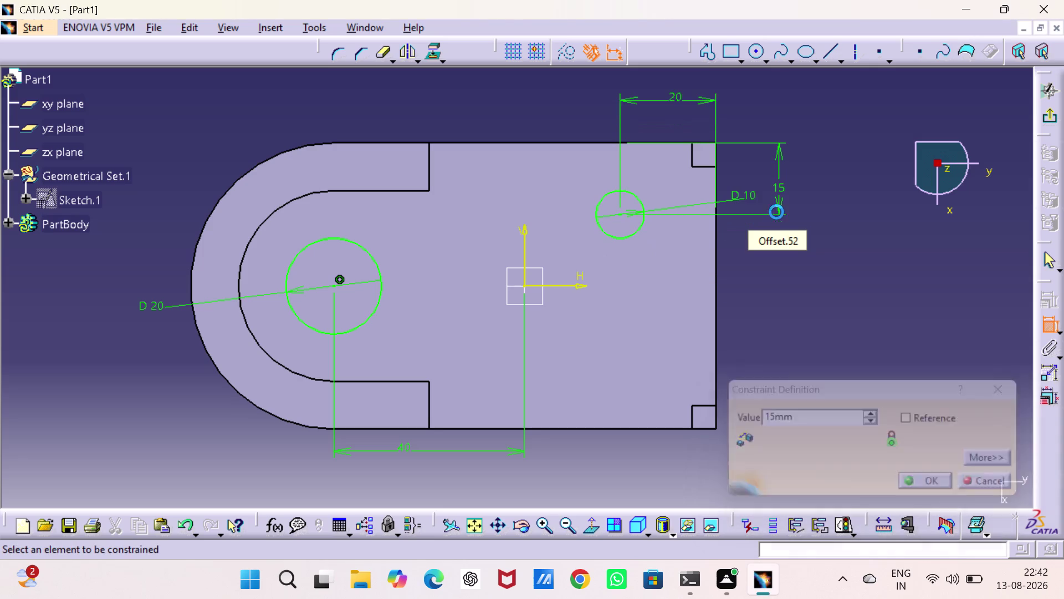
click(675, 96)
click(675, 96)
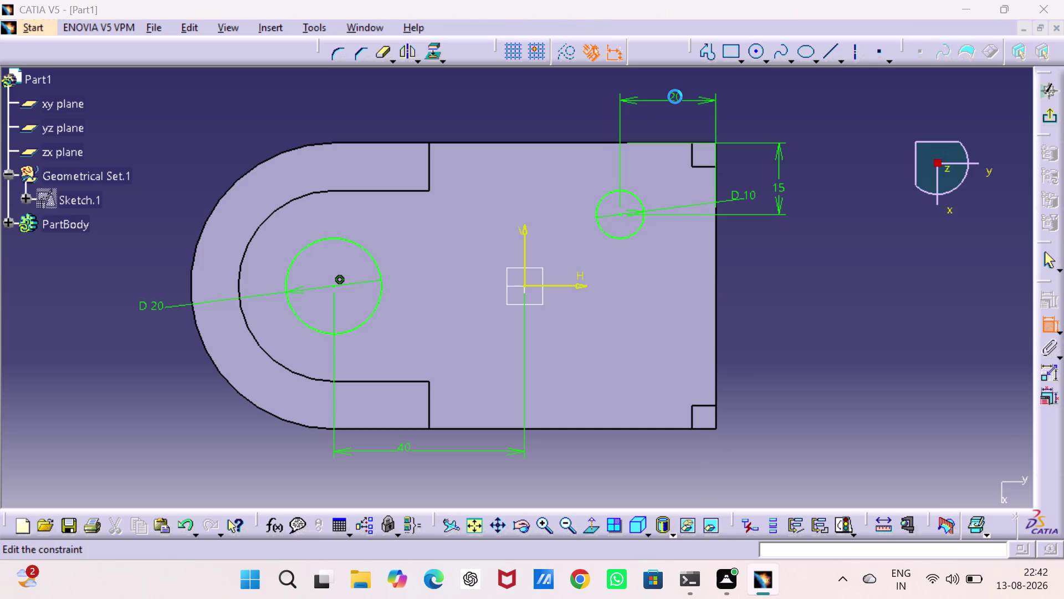
text(15)
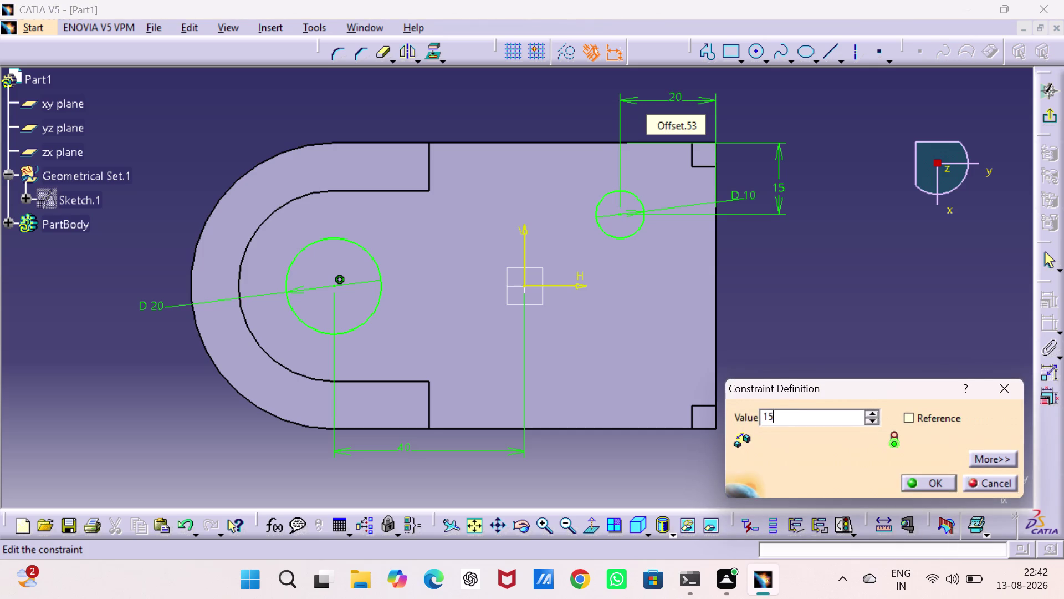
key(Return)
click(836, 301)
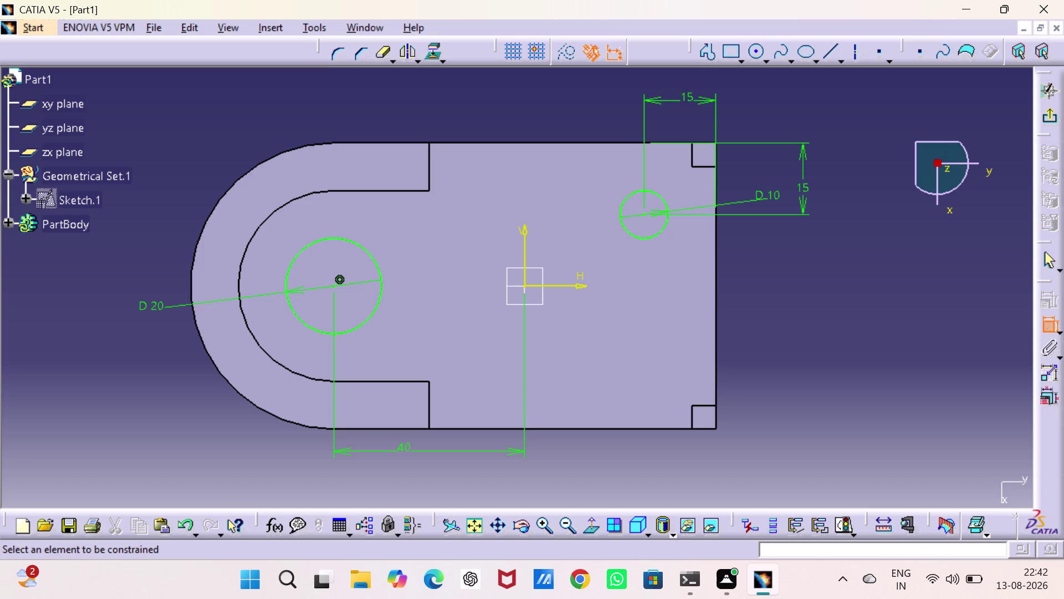
Cancel the pending edits and re-enter 15 mm for the right-edge distance.
click(659, 232)
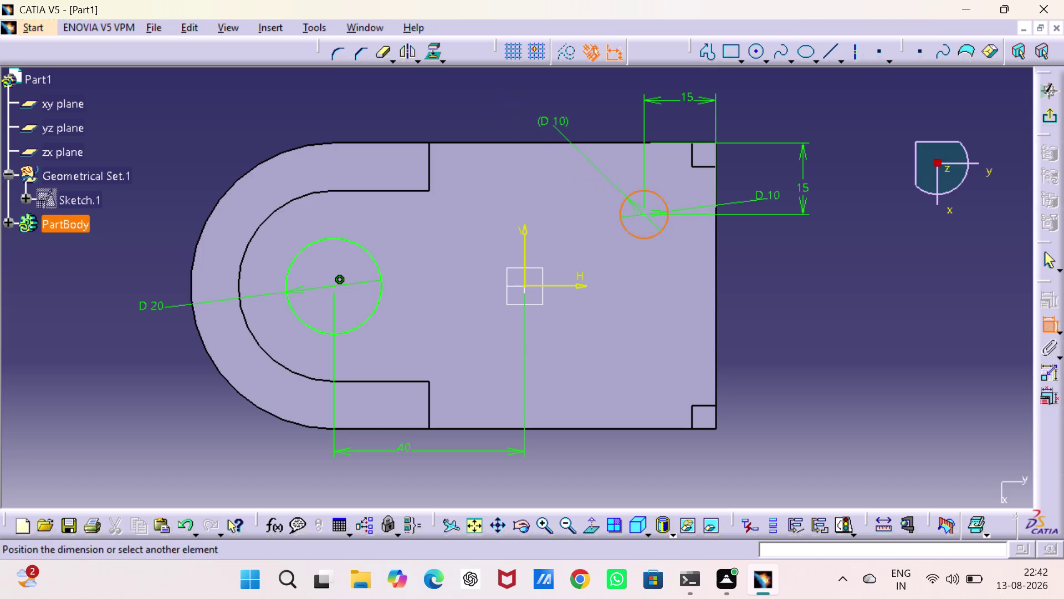
key(Escape)
key(Escape)
key(Escape)
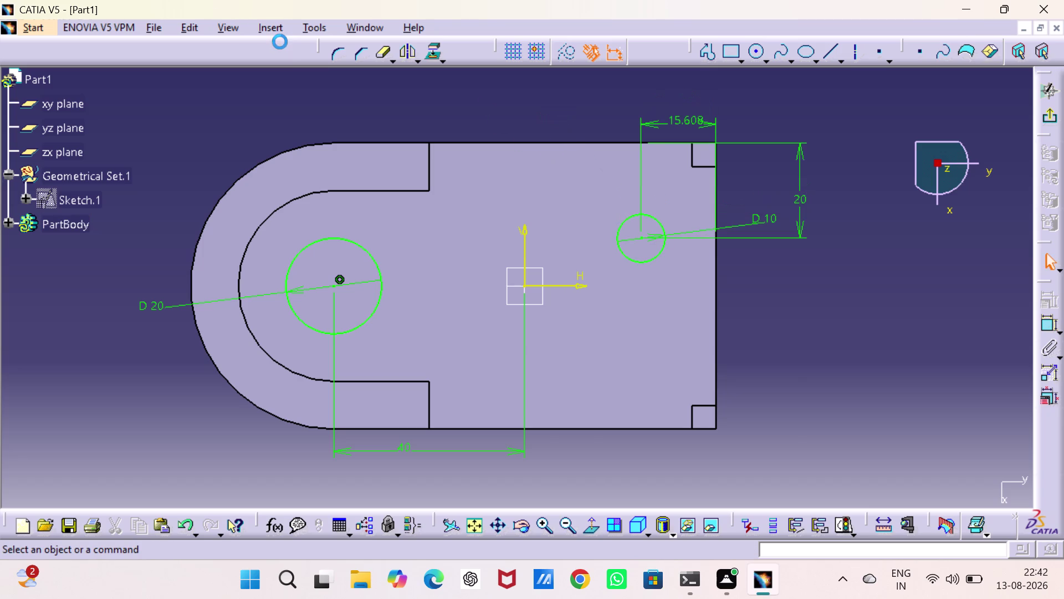
double_click(668, 118)
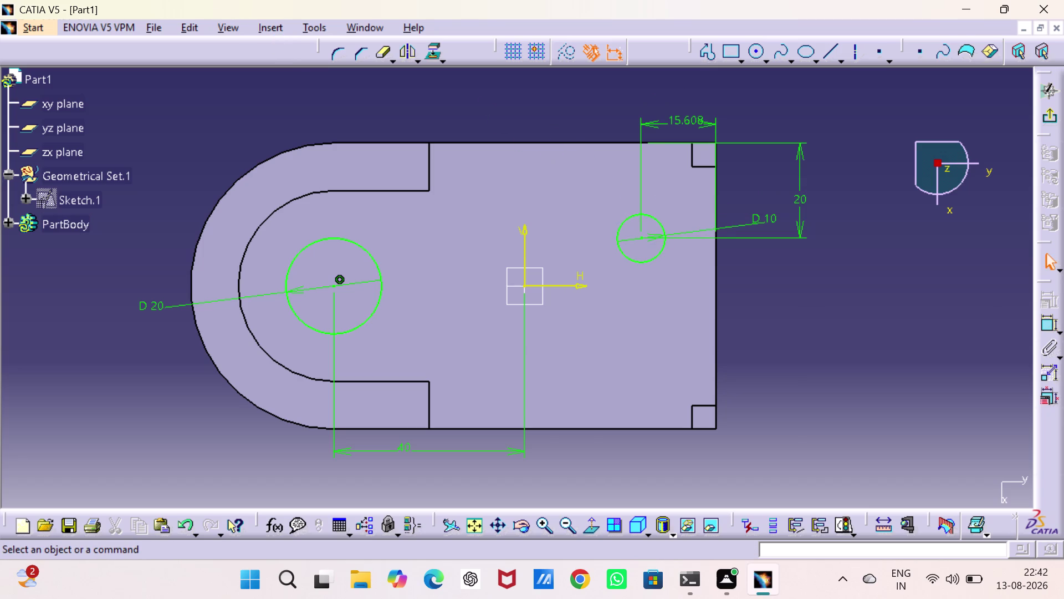
double_click(677, 117)
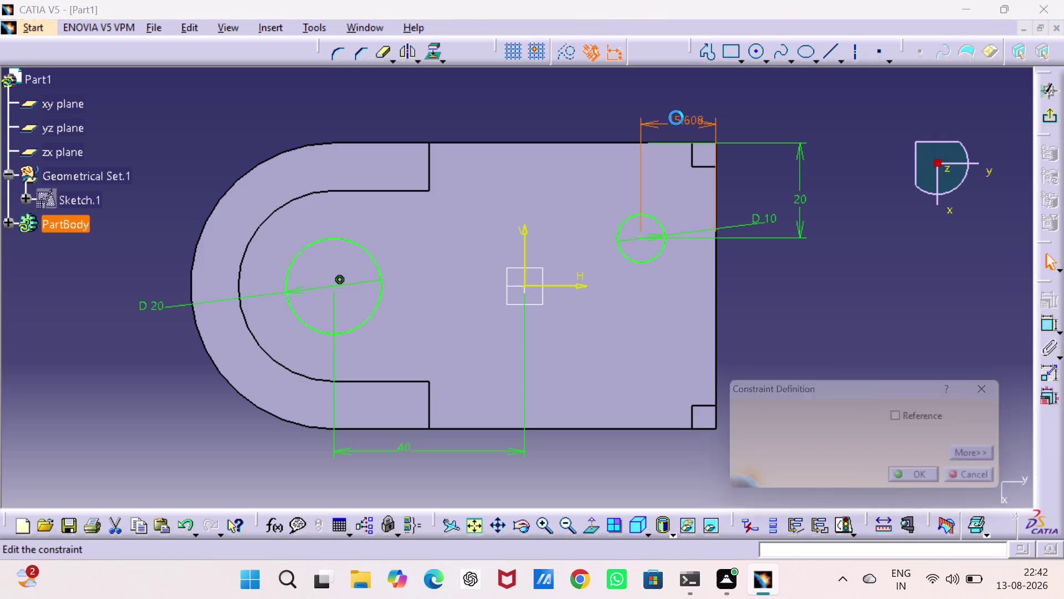
text(15)
key(Return)
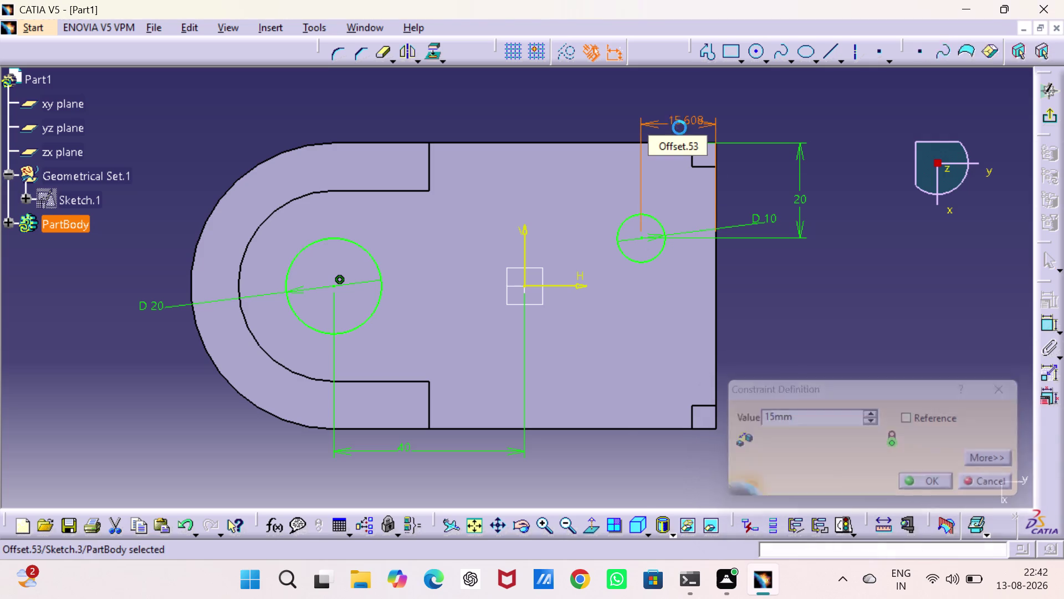
Re-enter 15 mm for the small hole's vertical distance and confirm it.
double_click(799, 201)
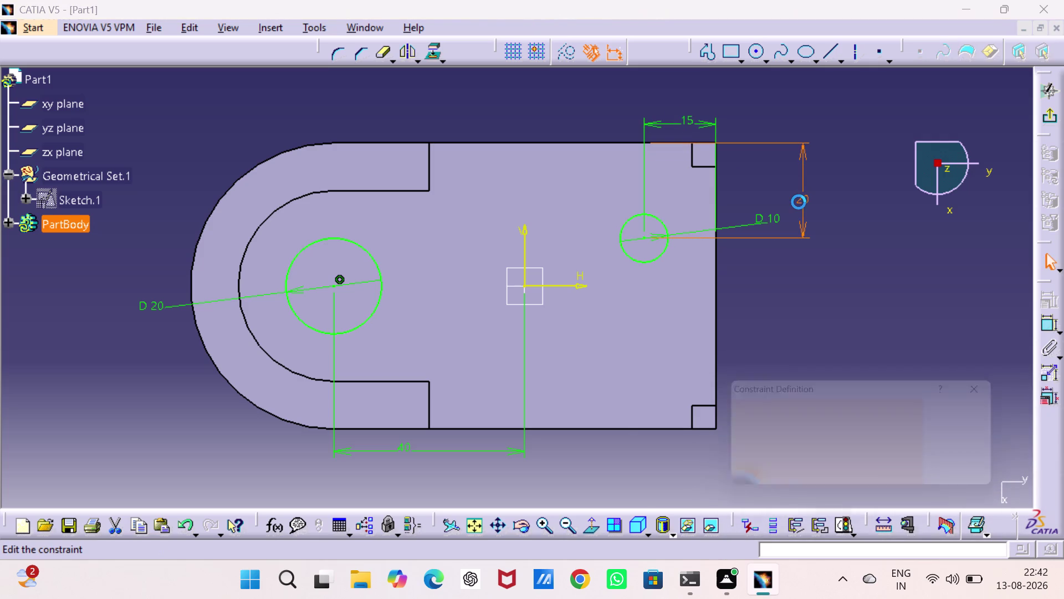
key(1)
key(5)
key(Return)
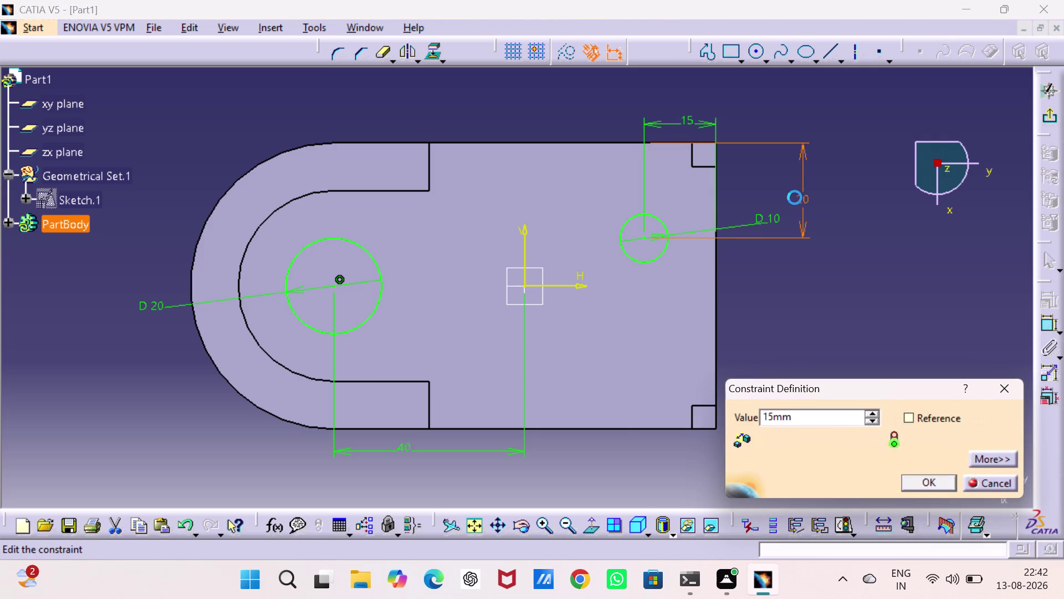
click(841, 325)
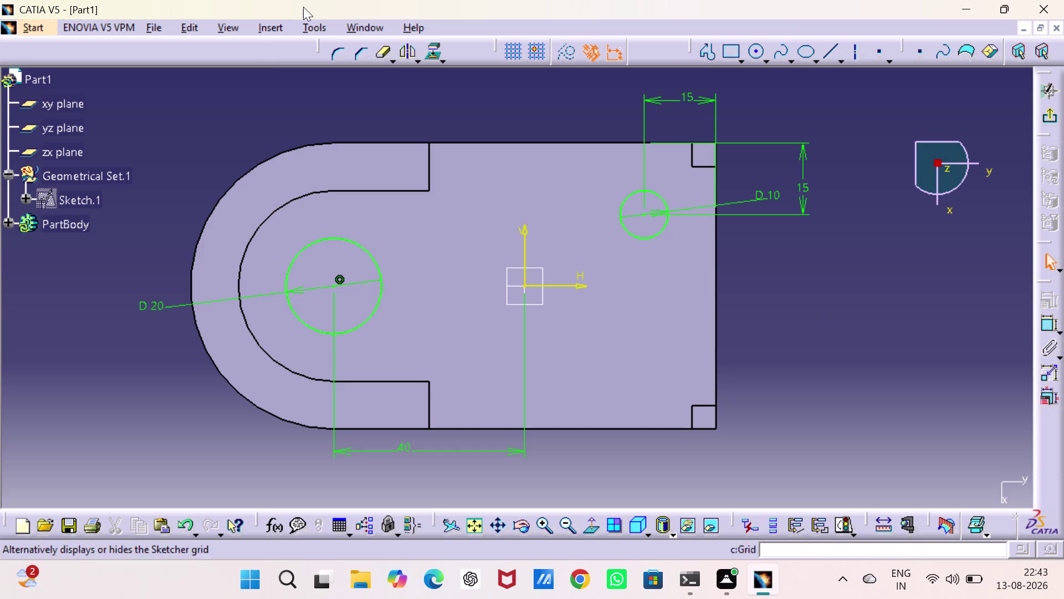
click(665, 220)
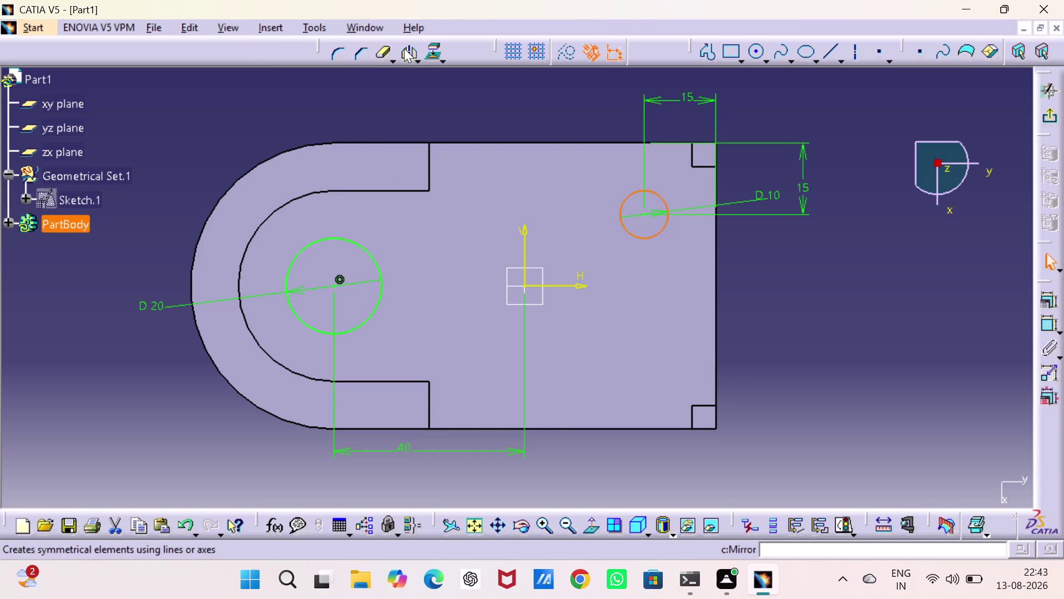
Mirror the small circle across the horizontal axis, then leave the Sketcher.
click(403, 45)
click(578, 283)
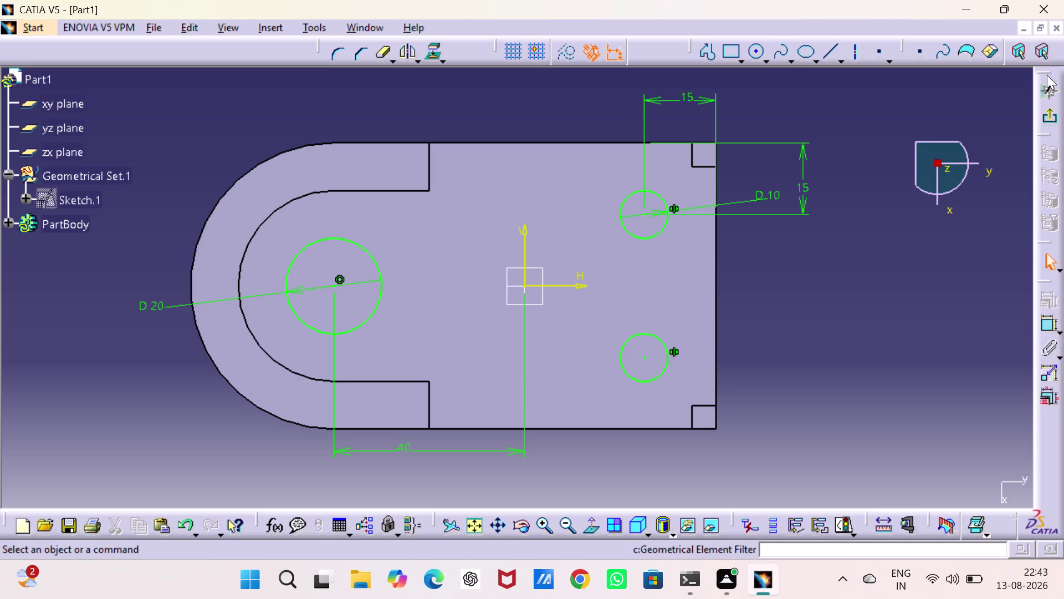
click(1051, 120)
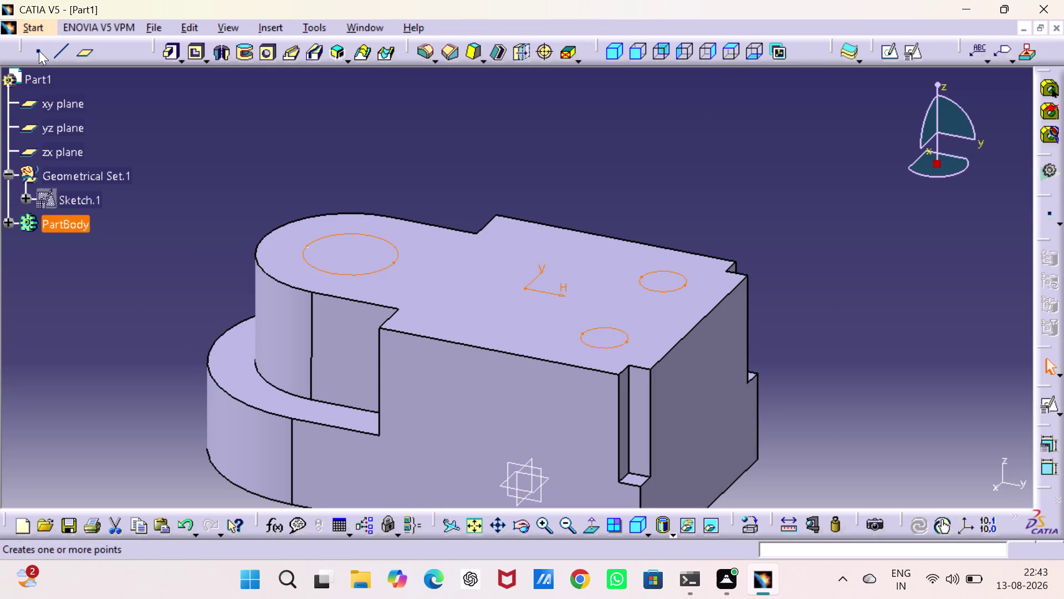
Pocket the sketch Up to last so all three holes cut through the block.
click(190, 53)
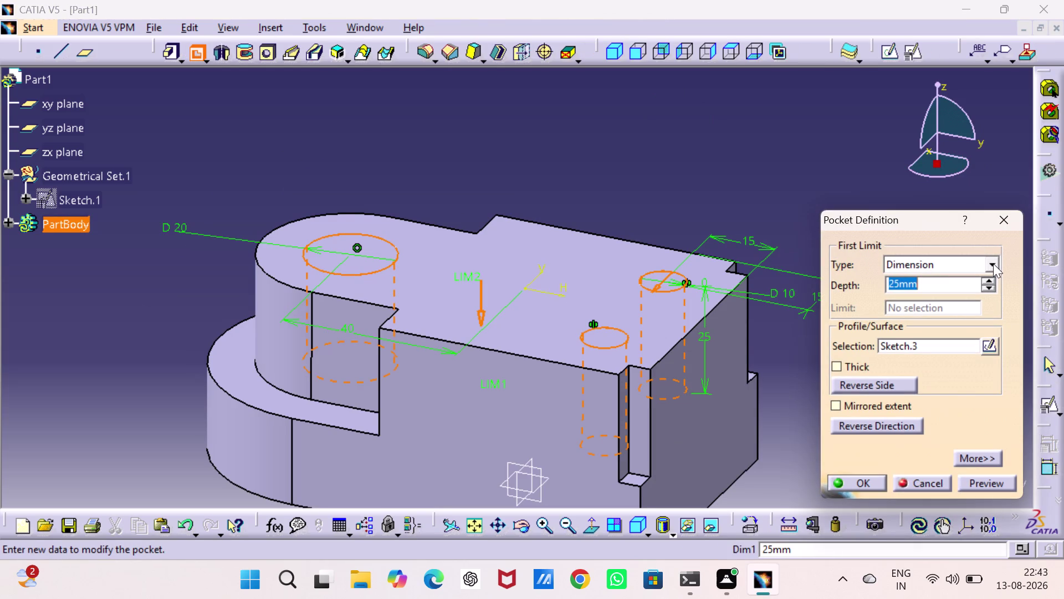
click(993, 264)
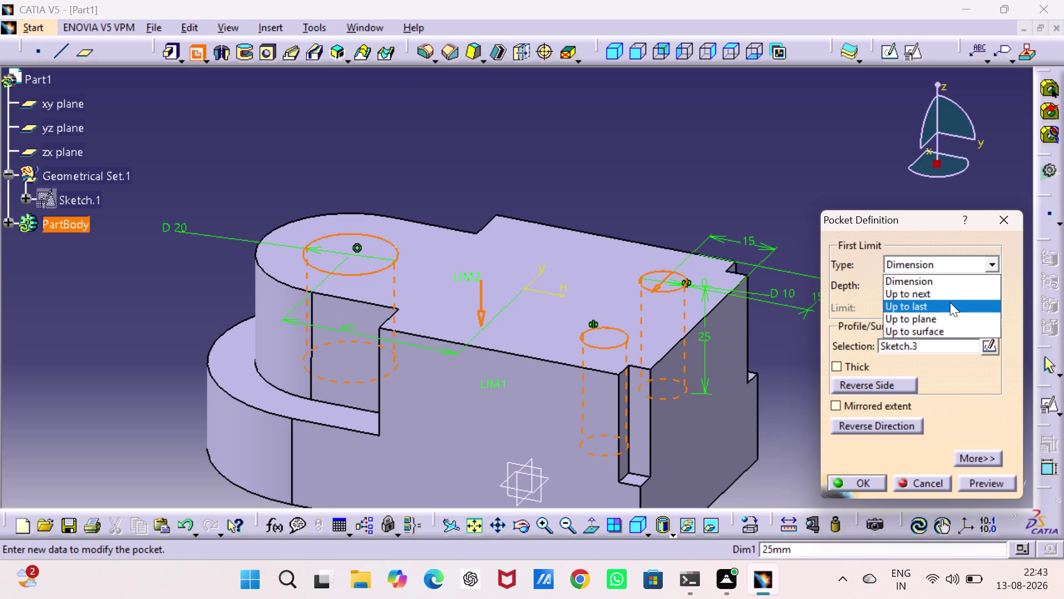
click(950, 300)
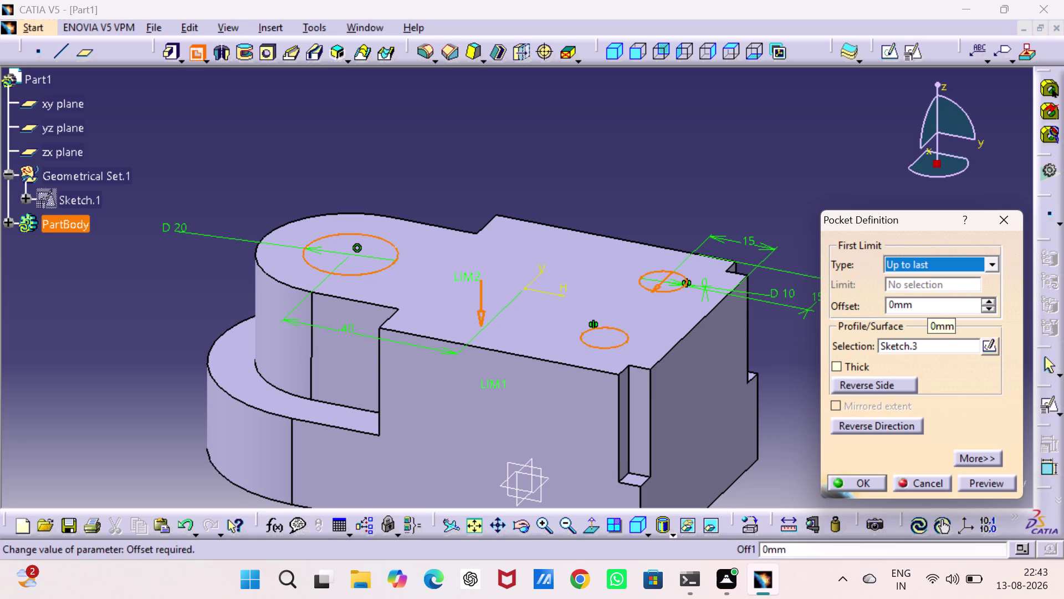
click(982, 482)
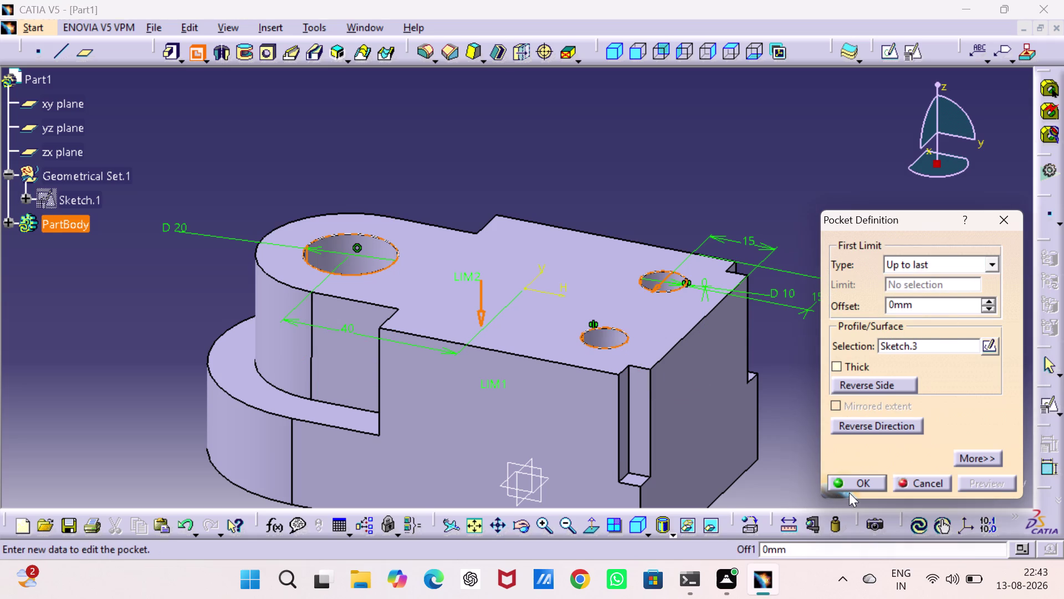
click(861, 481)
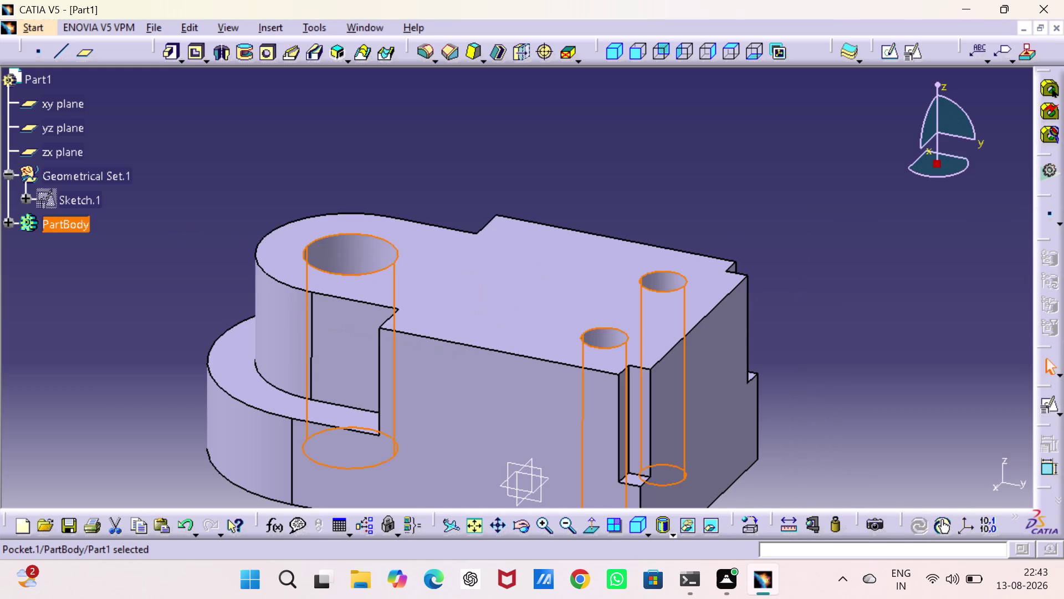
Orbit the holed block to inspect it from several sides, including the underside.
middle_drag(896, 367, 885, 264)
click(866, 280)
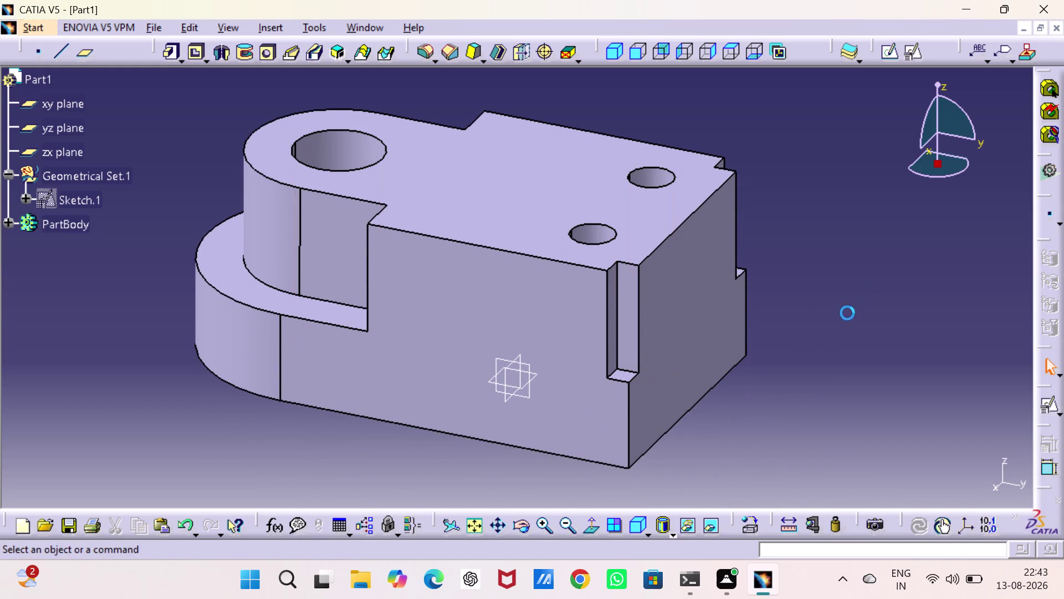
middle_drag(848, 312, 815, 276)
middle_drag(815, 276, 679, 209)
right_drag(815, 275, 680, 209)
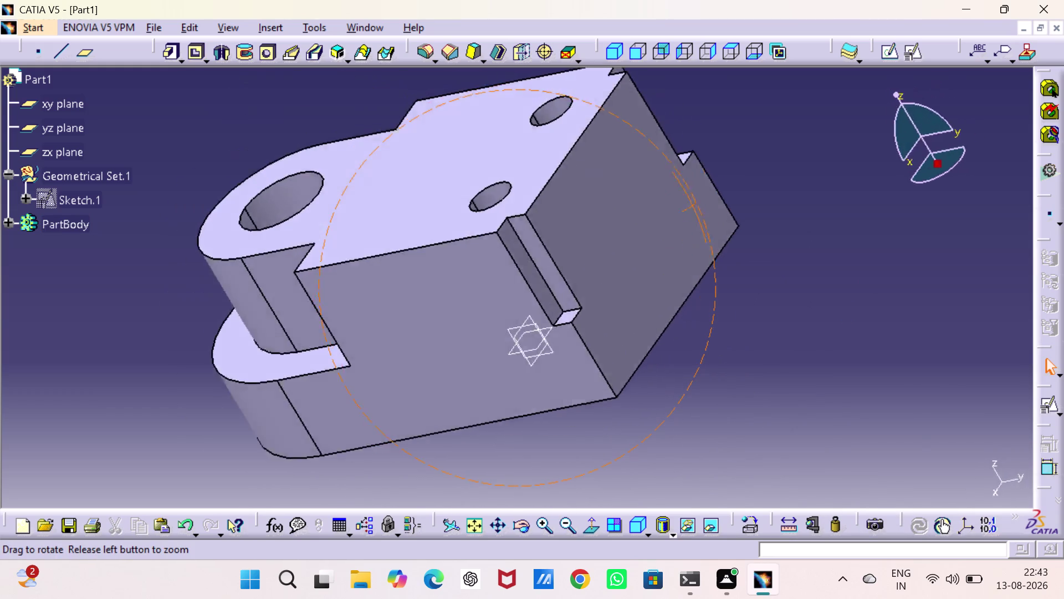
middle_drag(679, 209, 731, 165)
right_drag(679, 209, 731, 164)
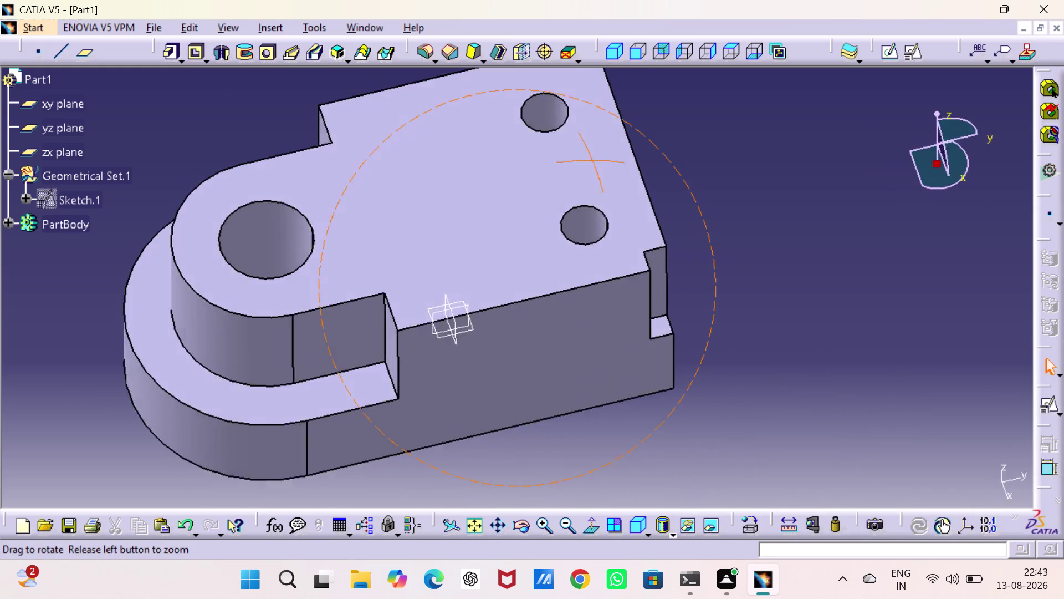
right_drag(731, 164, 677, 175)
middle_drag(731, 164, 677, 175)
click(721, 203)
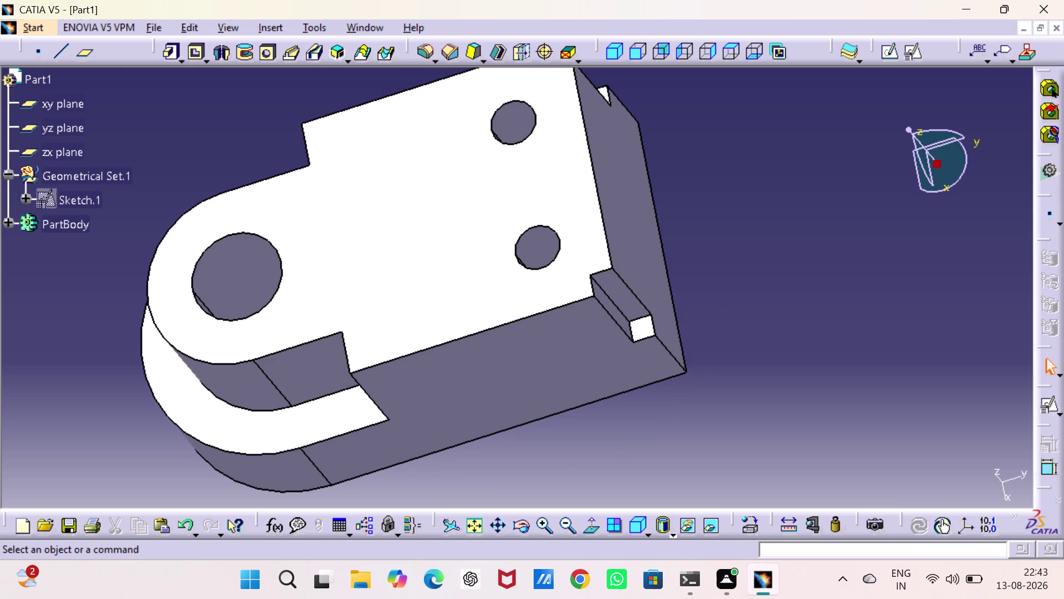
Return to the isometric view and fit the whole model on screen.
click(616, 33)
click(613, 39)
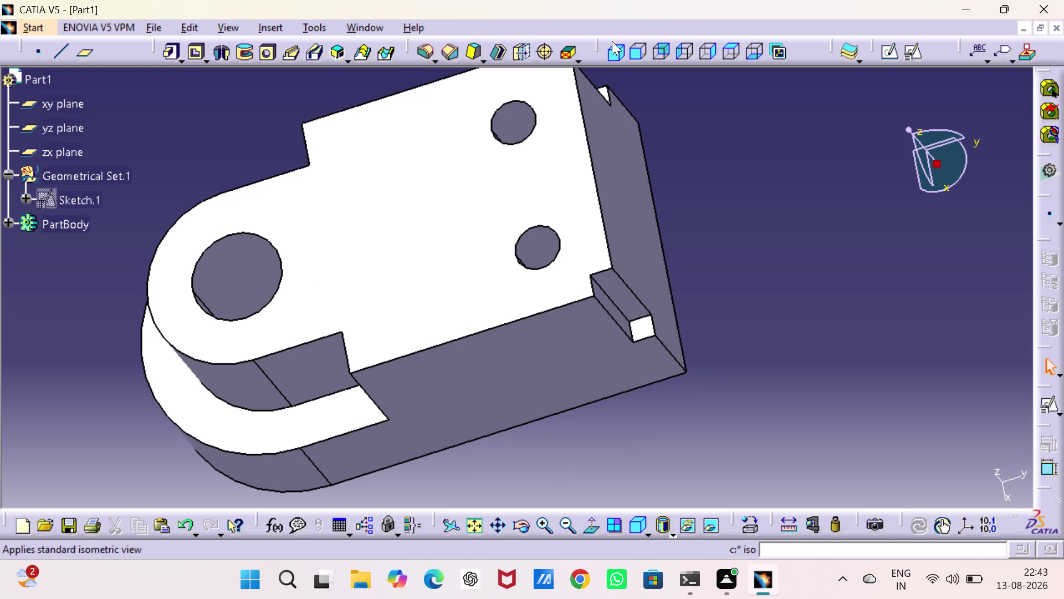
click(611, 49)
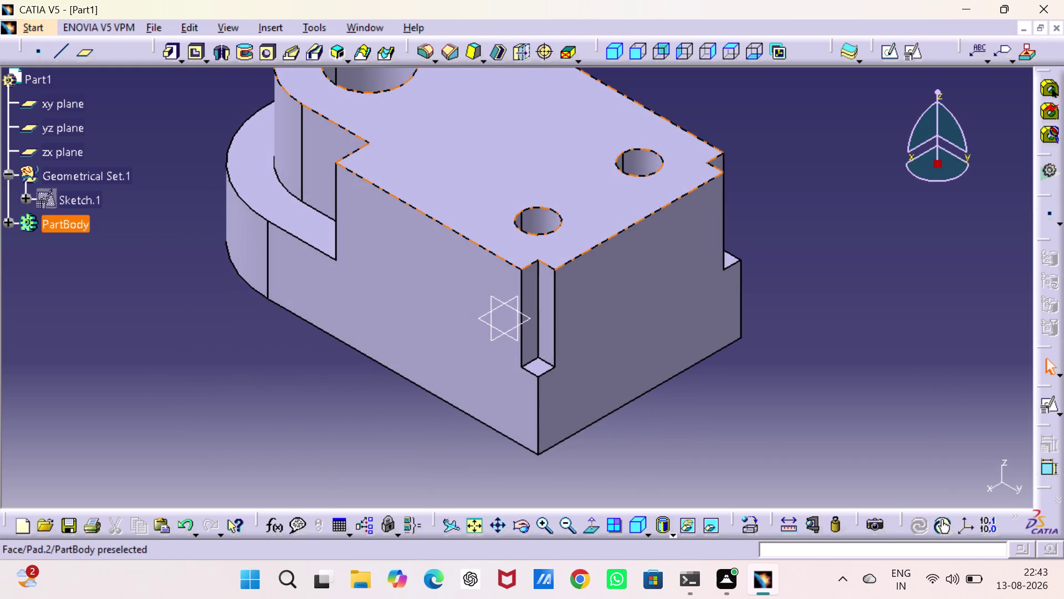
middle_drag(621, 141, 688, 211)
scroll(down, 3)
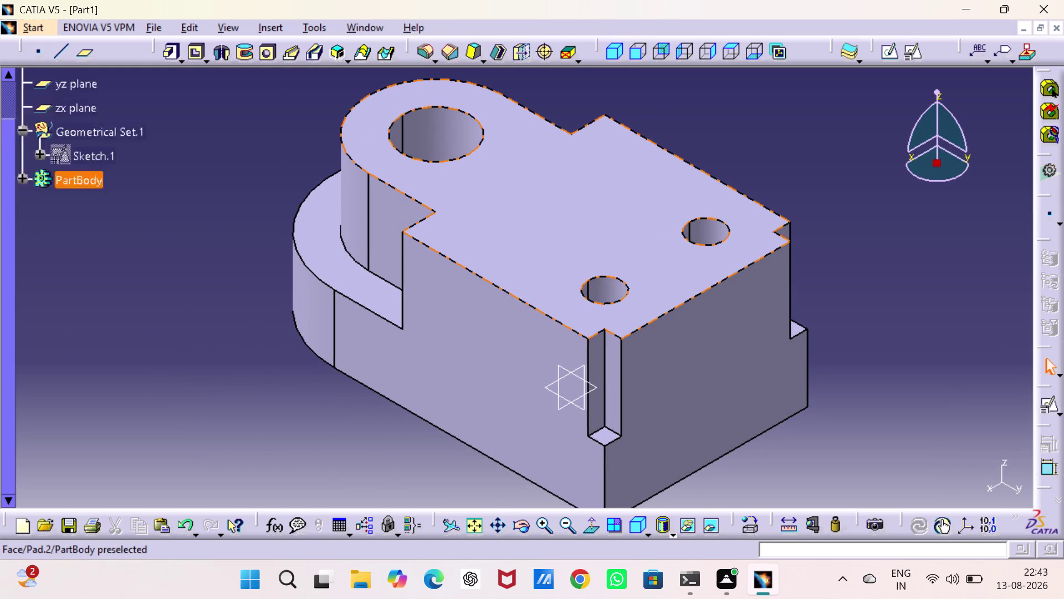
scroll(down, 3)
scroll(up, 3)
scroll(up, 3)
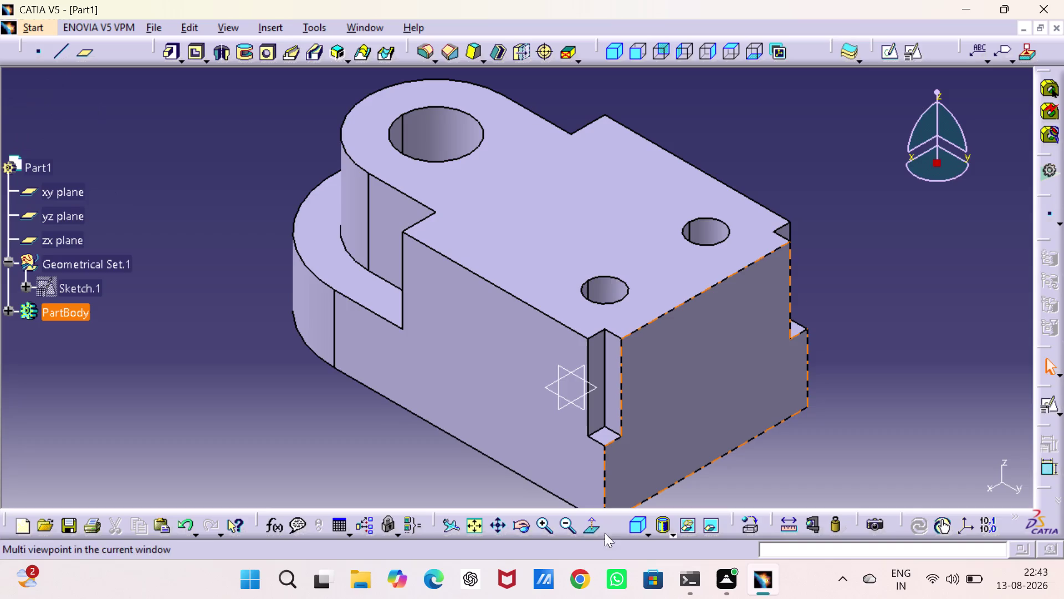
click(476, 519)
click(798, 318)
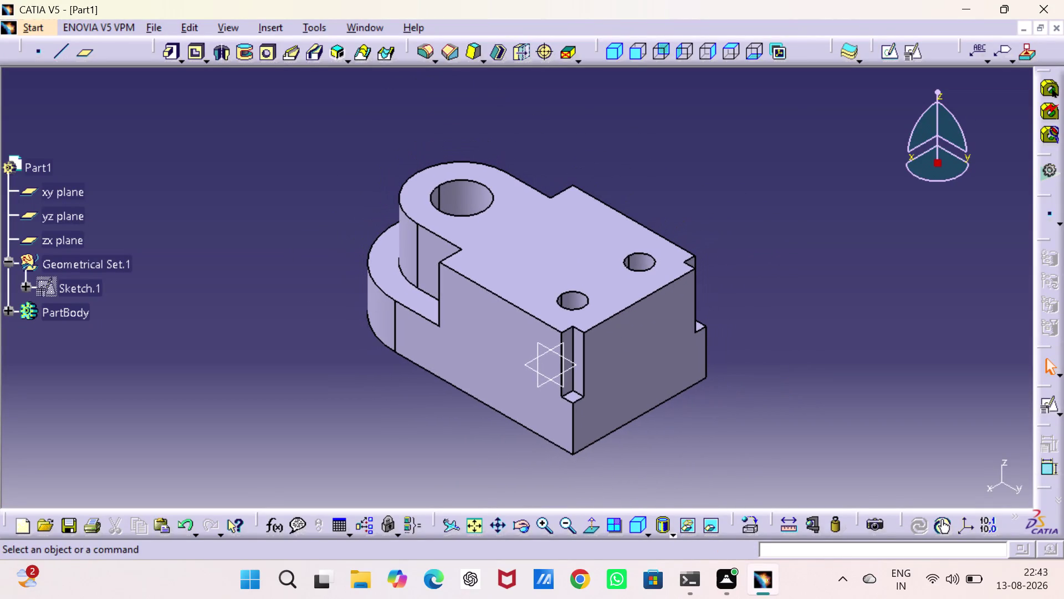
Switch the display mode to Shading with Material.
click(676, 533)
click(674, 533)
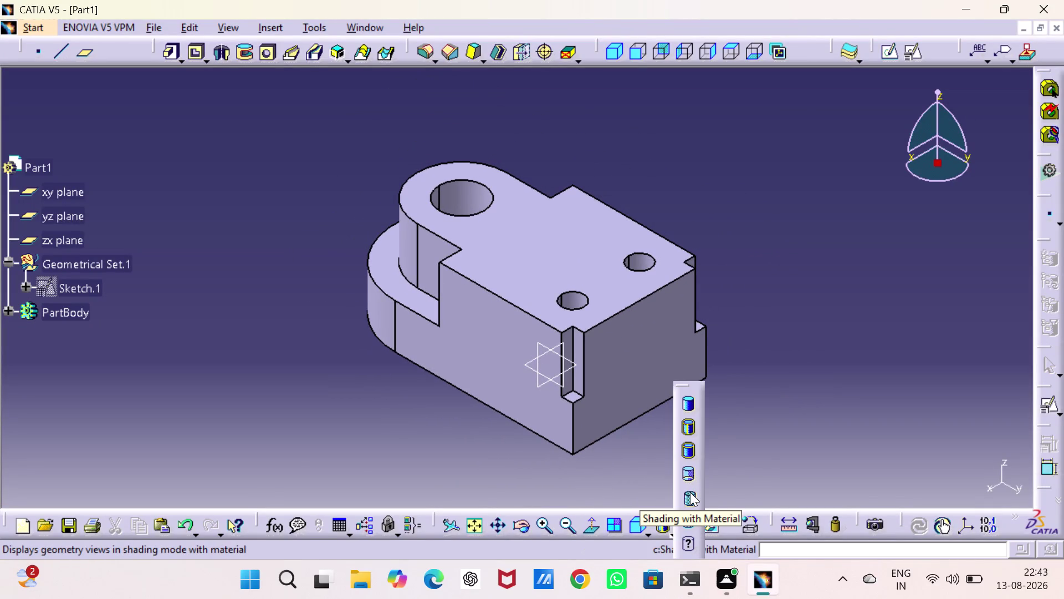
click(691, 492)
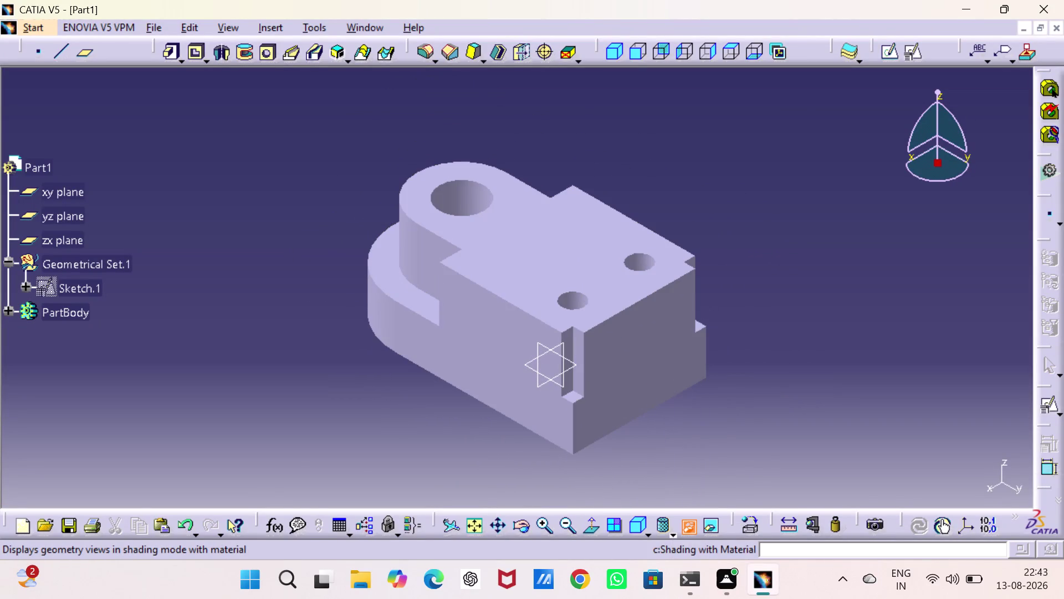
click(688, 522)
click(730, 410)
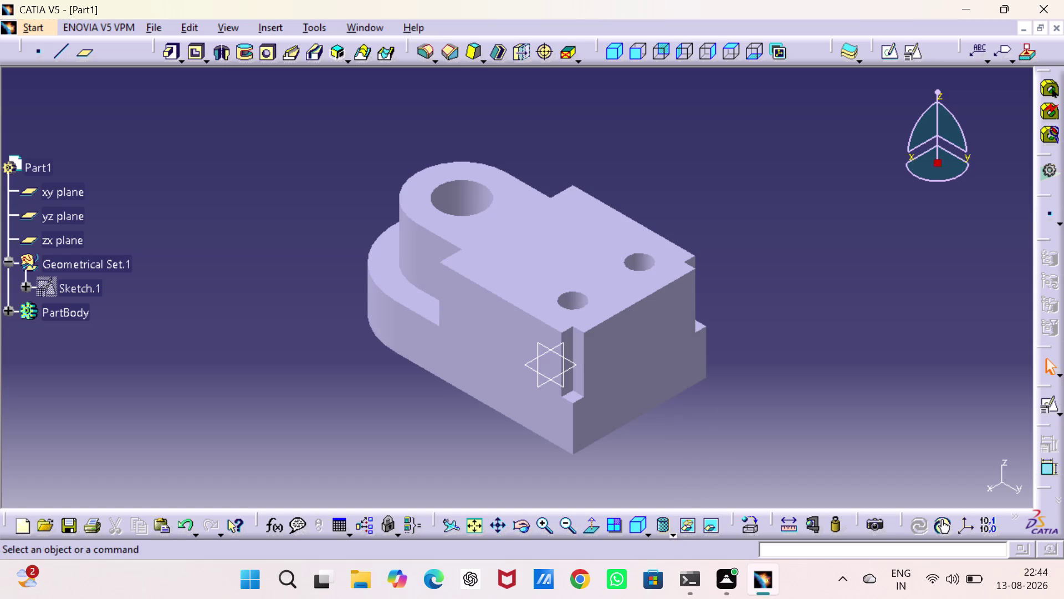
click(754, 529)
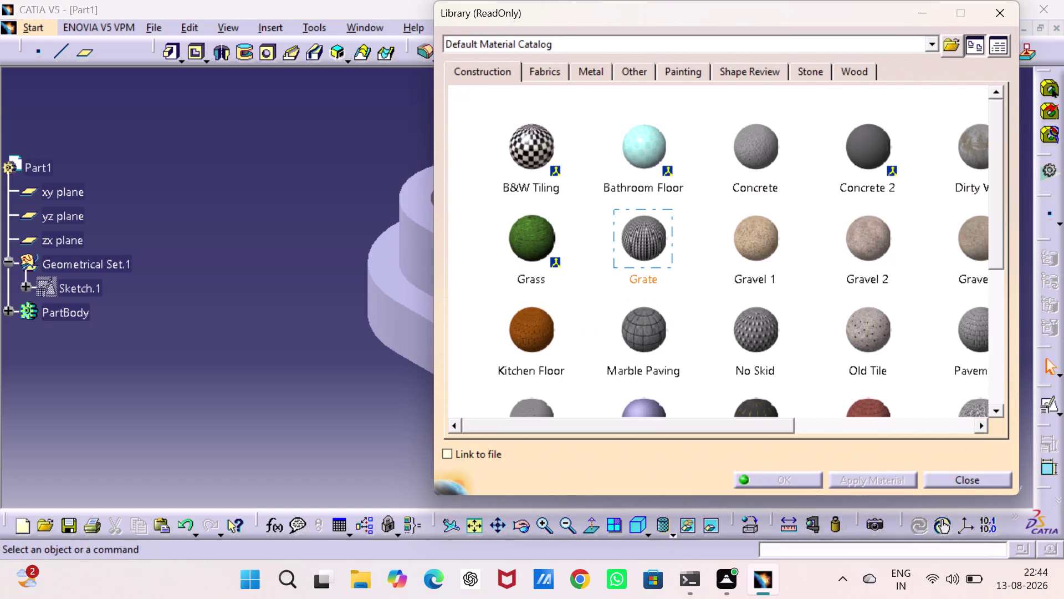
Apply Brass from the Metal materials to PartBody, then save with Ctrl+S.
click(589, 75)
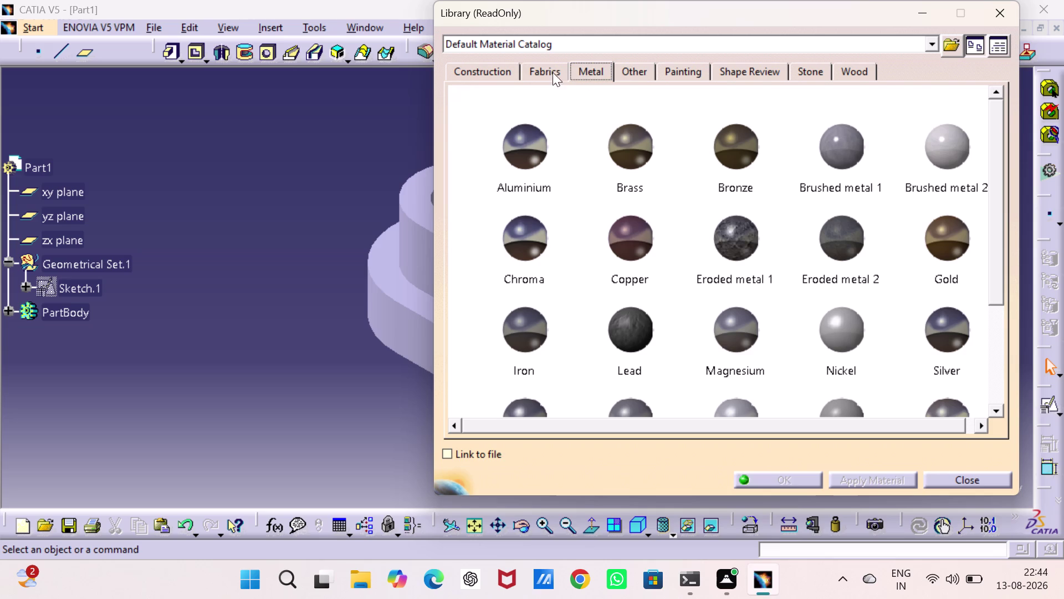
click(640, 148)
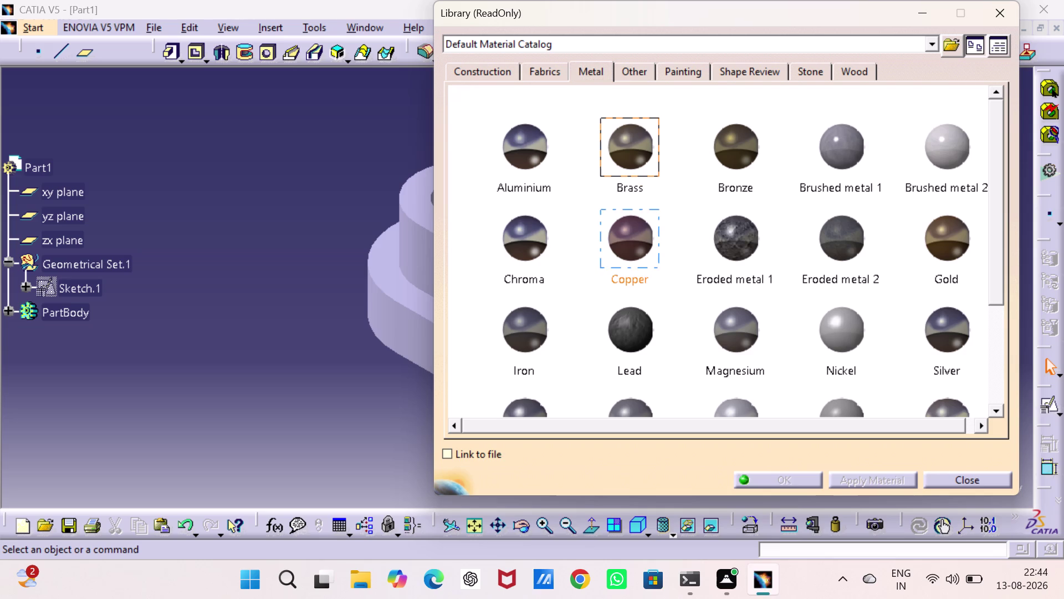
click(88, 314)
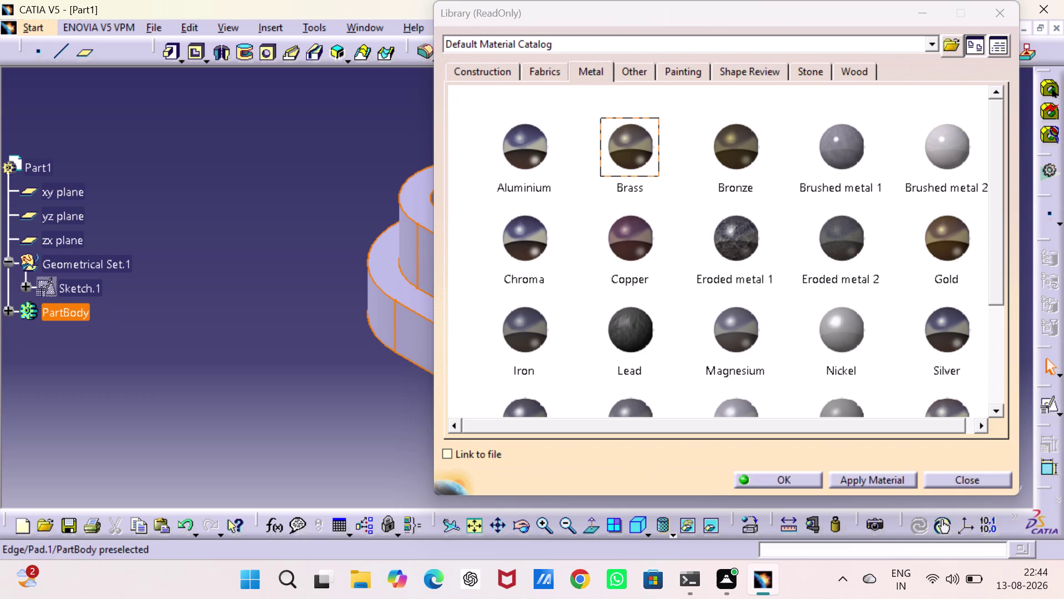
click(865, 472)
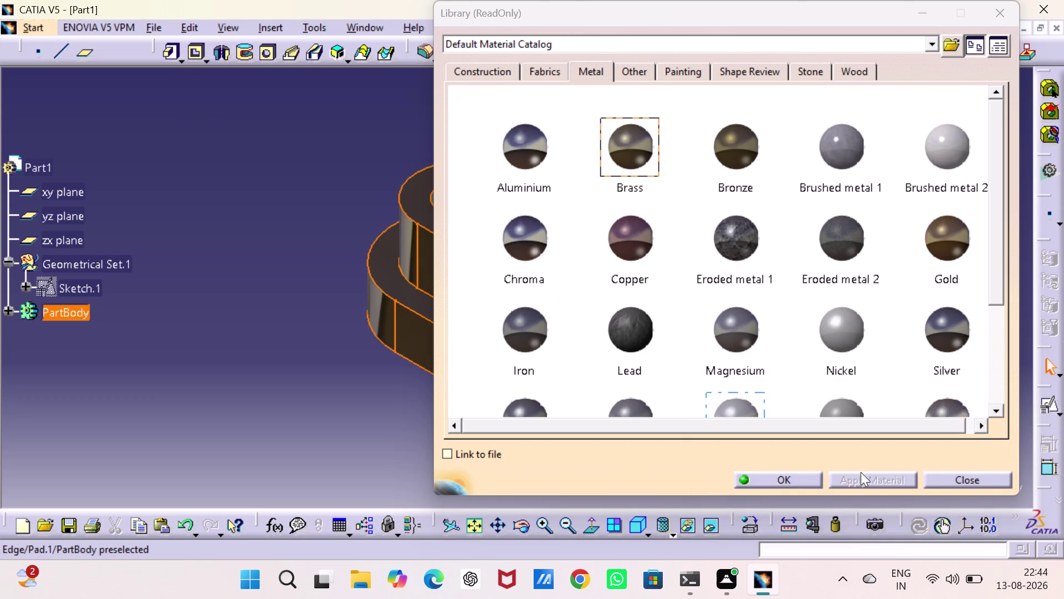
click(796, 480)
click(264, 354)
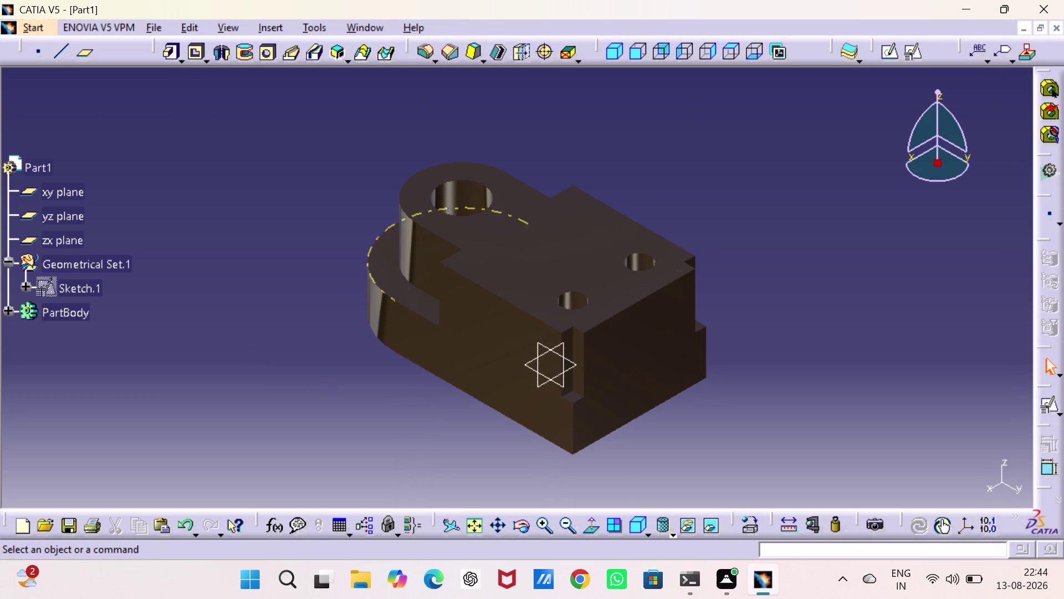
key(ctrl+s)
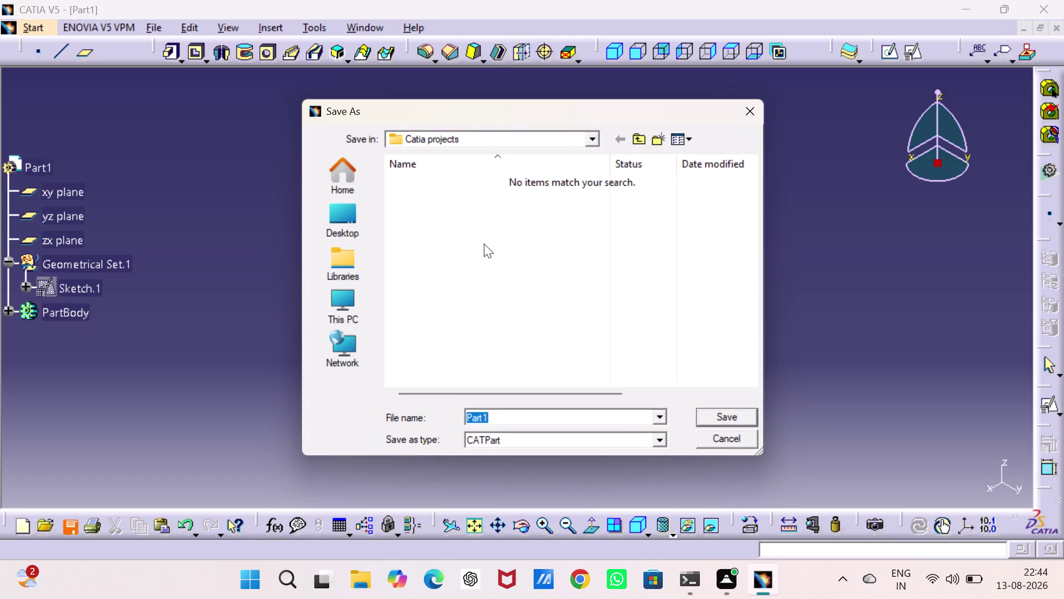
Enter 'simple' as the CATPart file name in the Save As dialog.
text(si)
text(mple)
key(space)
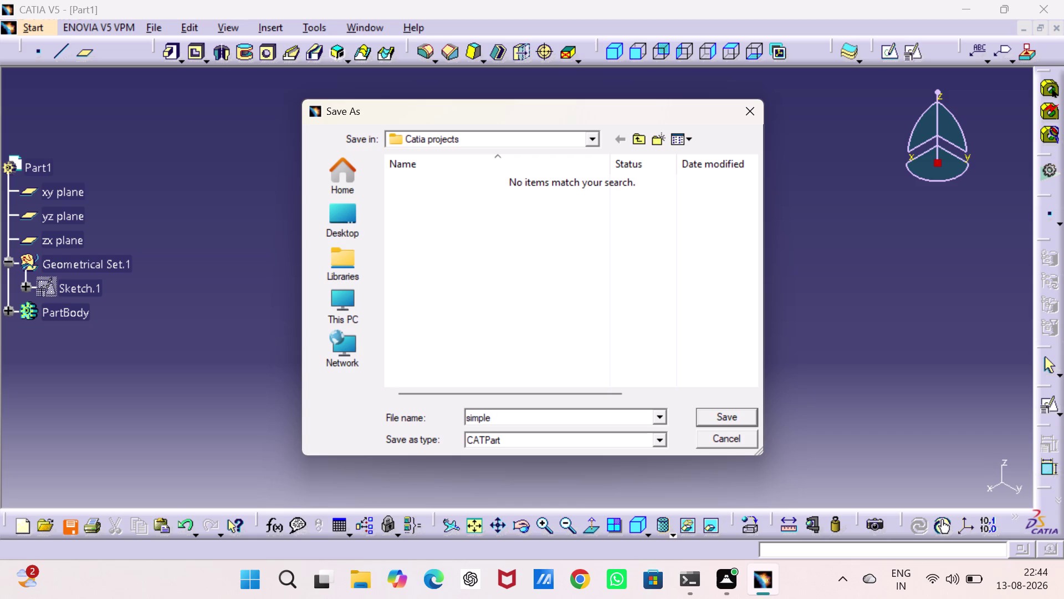